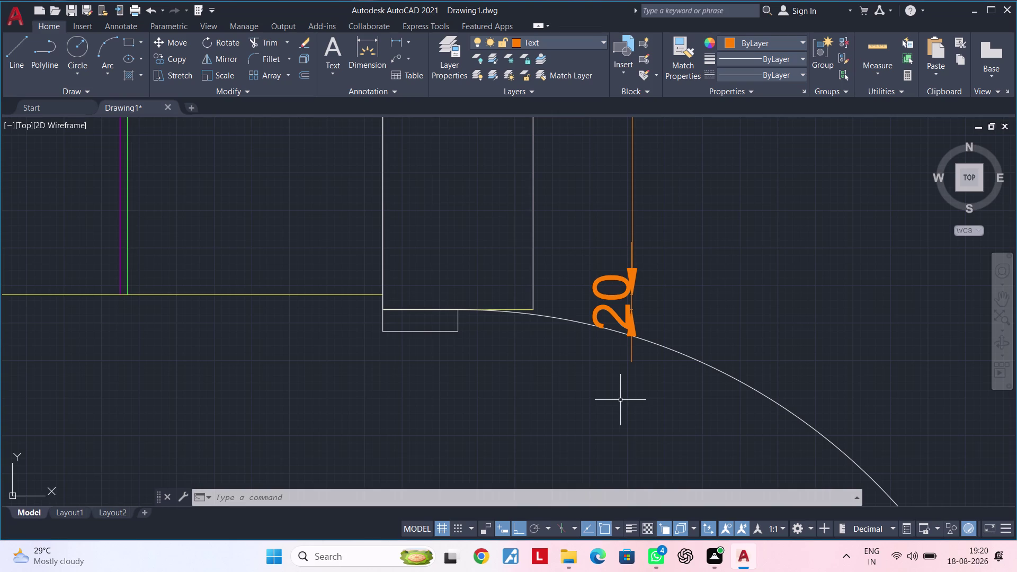
Dimension the 825 door opening from the end of the 20 dimension.
key(Escape)
scroll(down, 3)
scroll(down, 3)
middle_drag(662, 390, 584, 264)
scroll(down, 3)
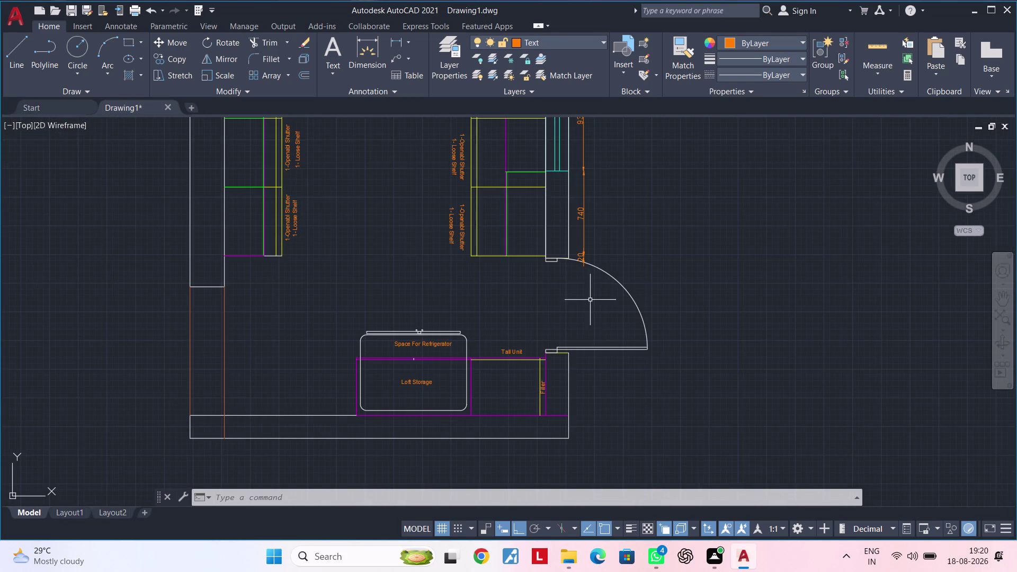
middle_drag(591, 313, 489, 331)
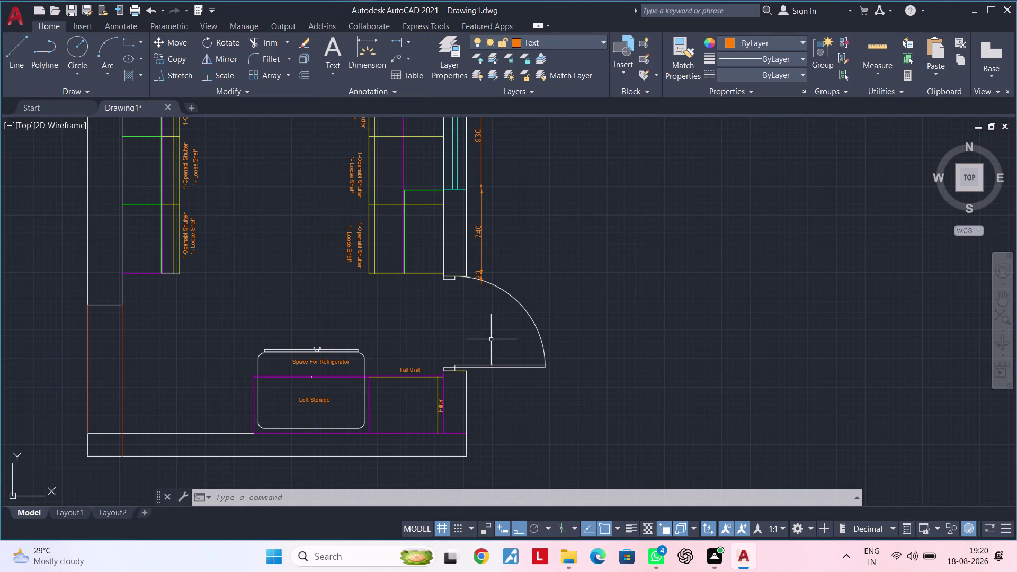
middle_drag(470, 328, 459, 286)
key(Escape)
key(Escape)
key(Escape)
key(Escape)
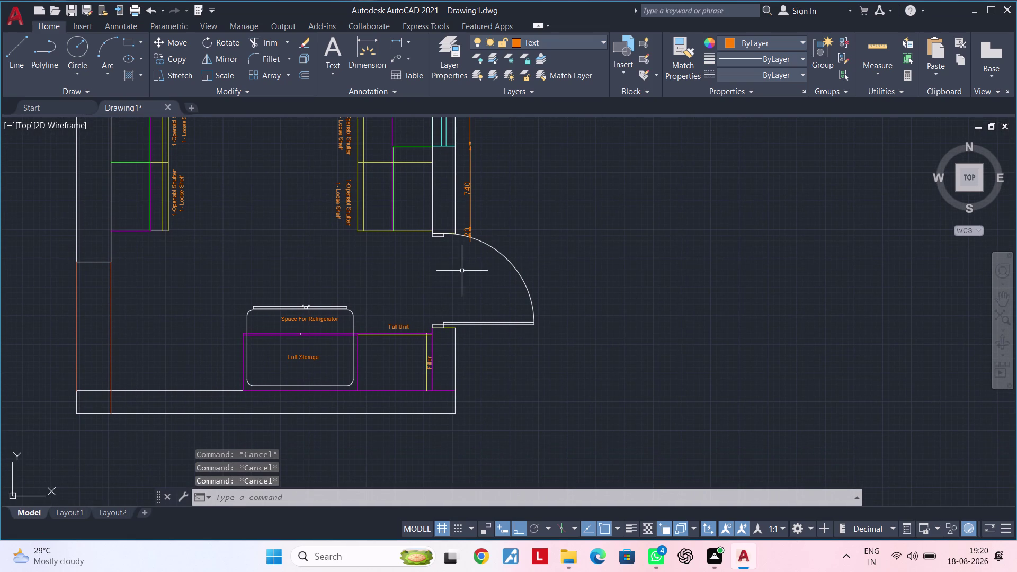
key(Escape)
key(space)
scroll(up, 3)
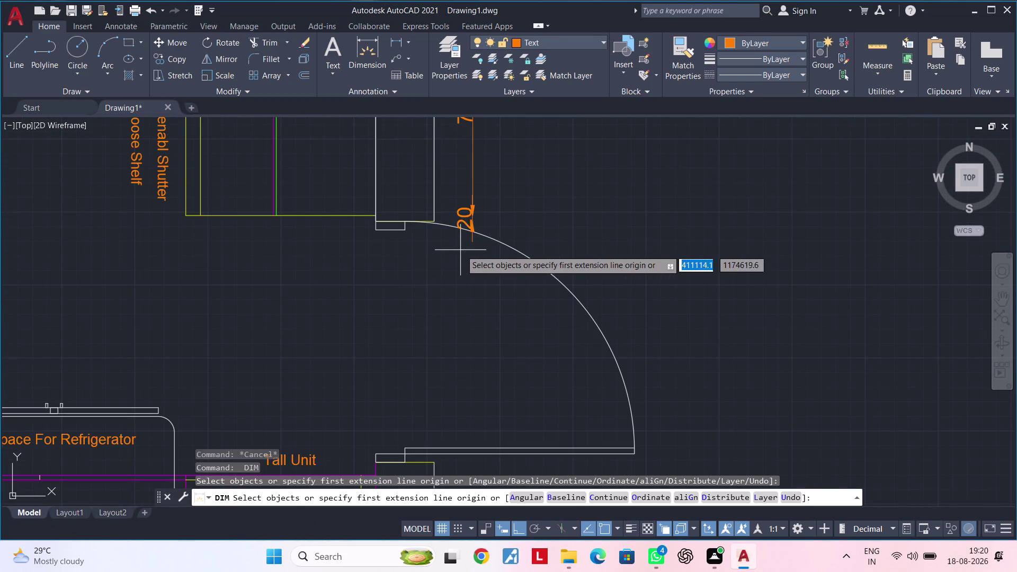
scroll(up, 3)
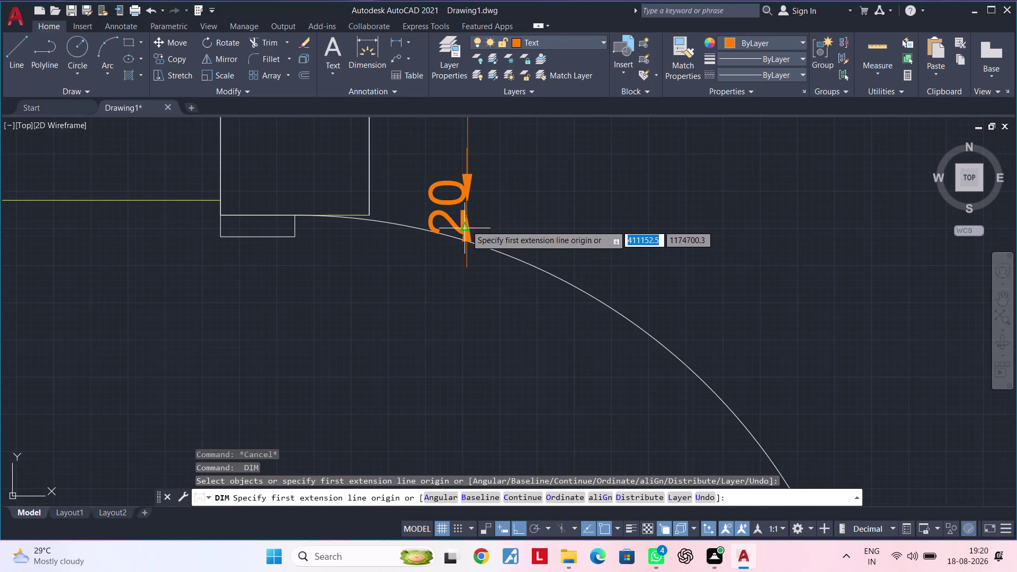
click(466, 214)
scroll(down, 3)
middle_drag(464, 349, 459, 216)
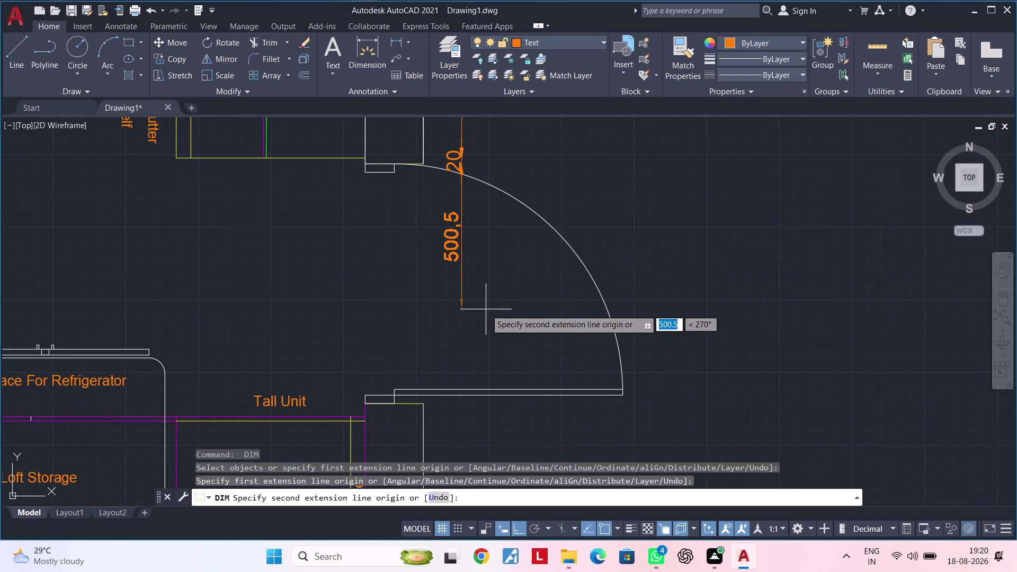
text(8)
text(5)
key(BackSpace)
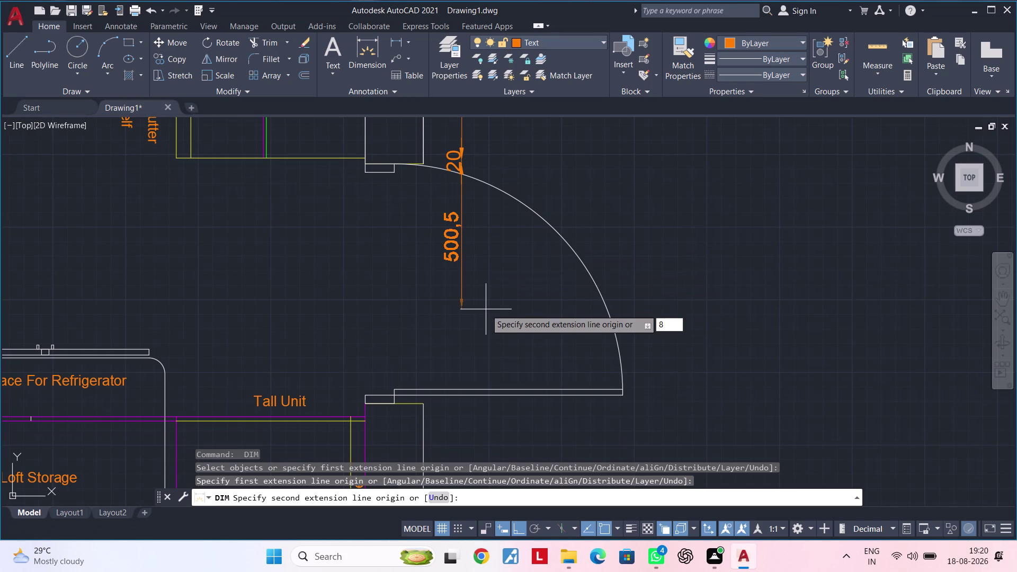
text(25)
key(Return)
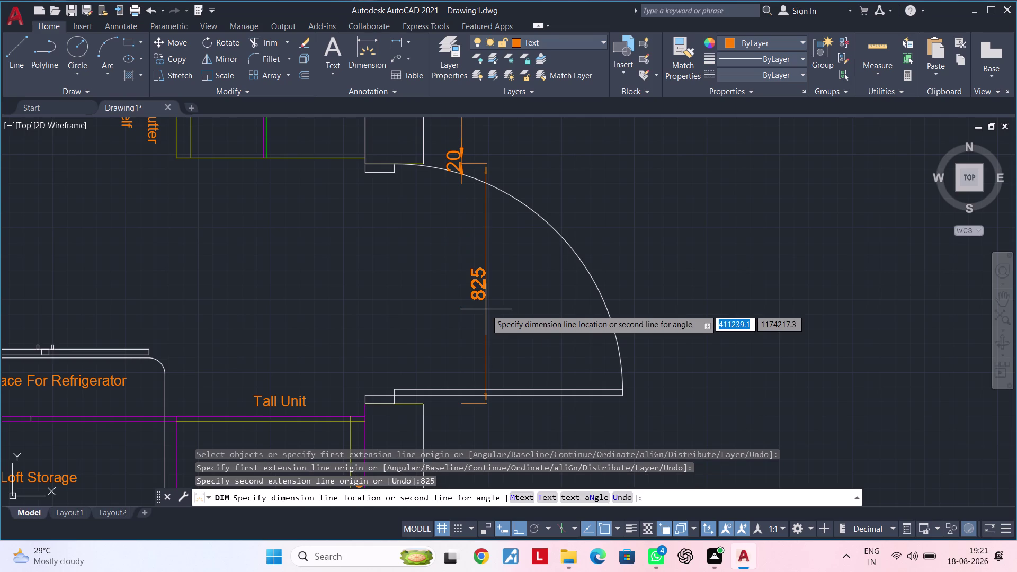
click(460, 176)
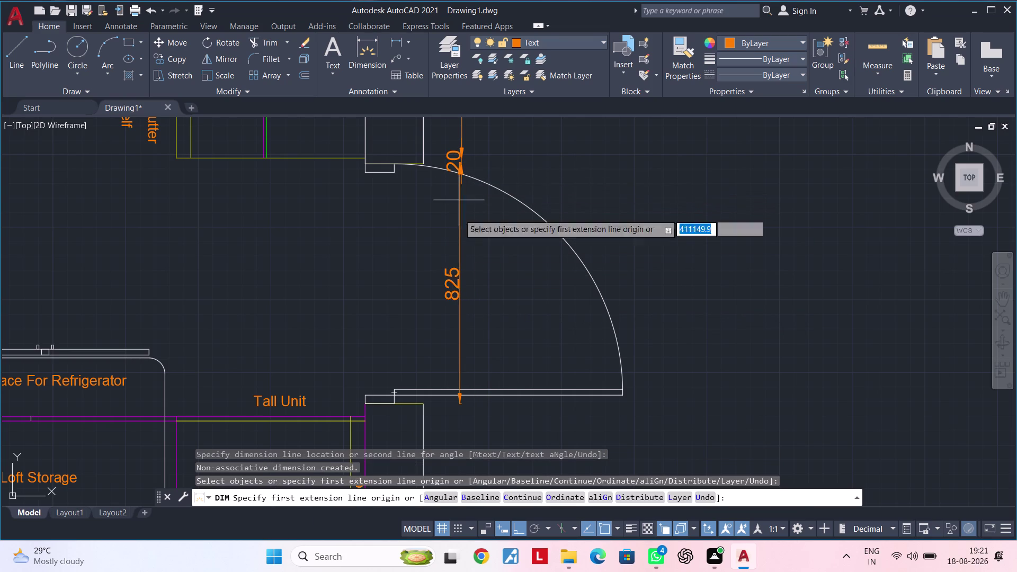
Add a 500 dimension below the door, continuing from the 825.
middle_drag(479, 341, 476, 274)
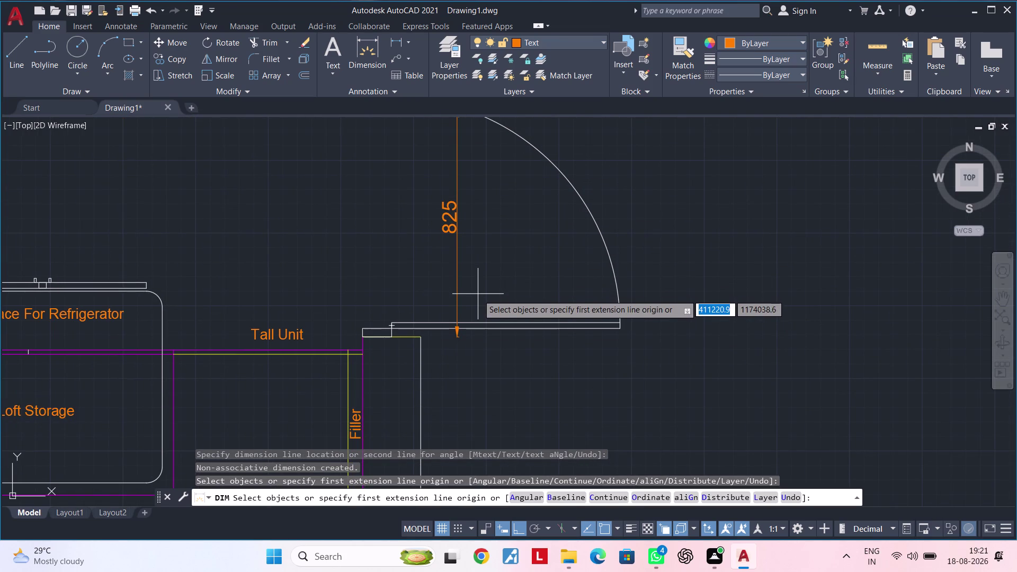
middle_drag(476, 314, 475, 286)
key(space)
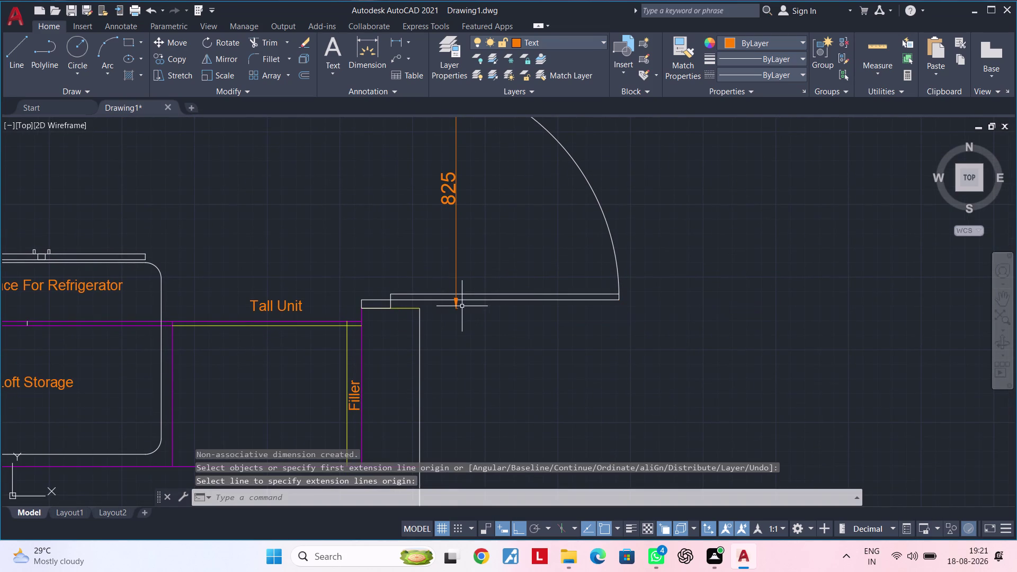
key(space)
scroll(up, 3)
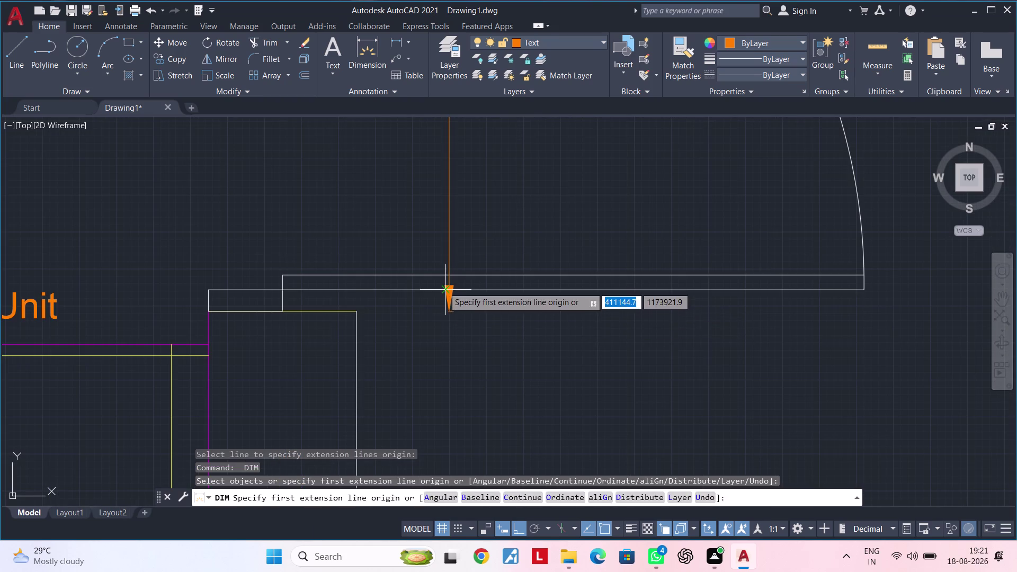
click(452, 311)
scroll(down, 3)
middle_drag(453, 335, 455, 196)
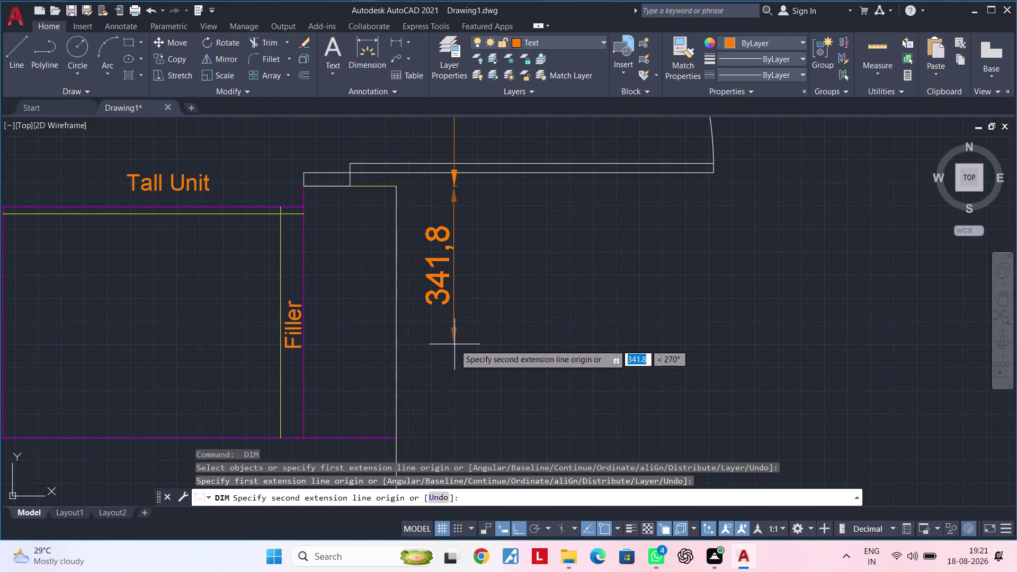
text(500)
key(Return)
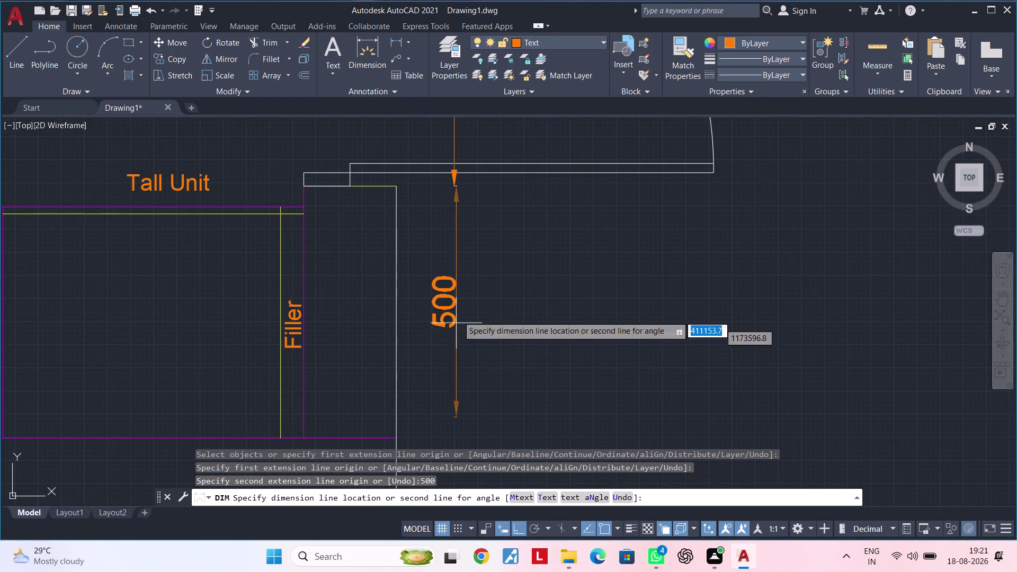
click(455, 186)
scroll(down, 3)
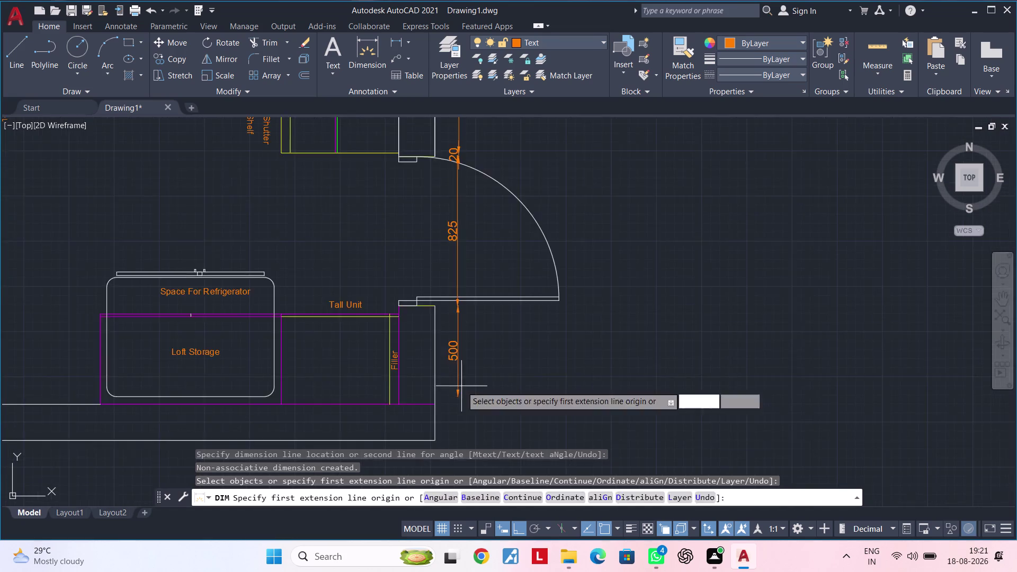
scroll(down, 3)
middle_drag(466, 387, 449, 270)
middle_drag(458, 309, 457, 309)
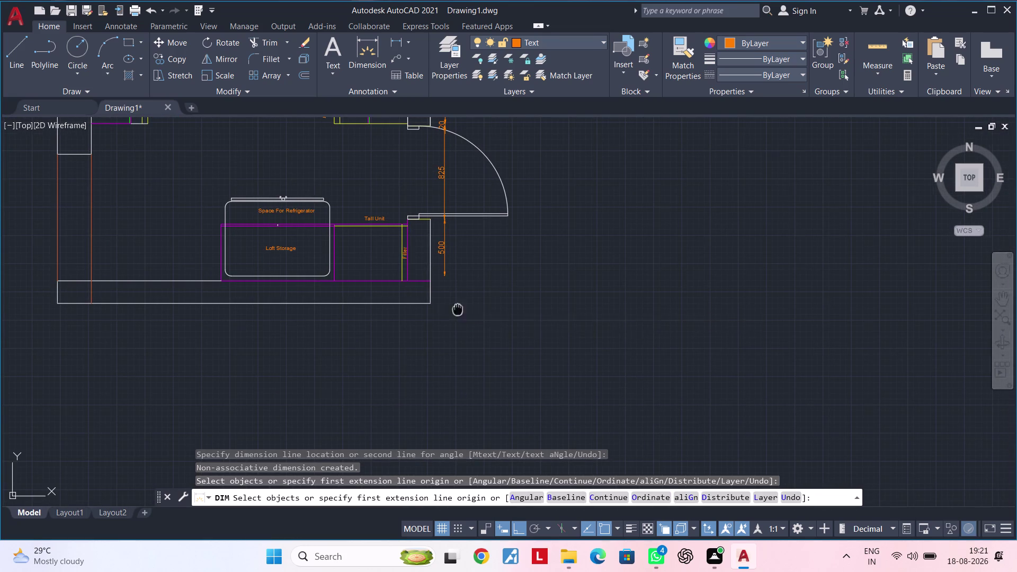
middle_drag(458, 310, 407, 337)
scroll(up, 3)
Abandon a dimension started at the bottom corner and select the 500 dimension.
key(space)
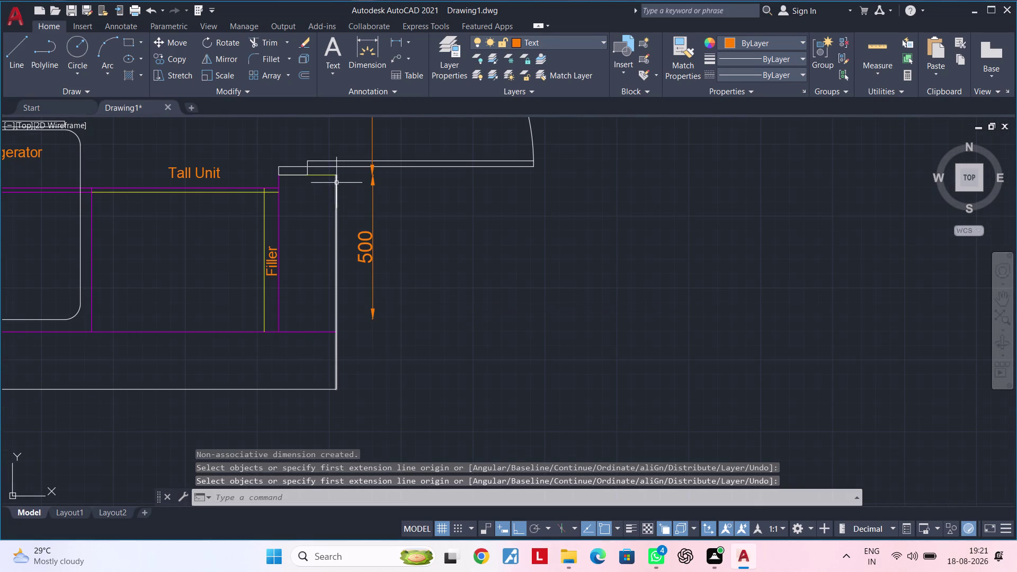
key(space)
scroll(up, 3)
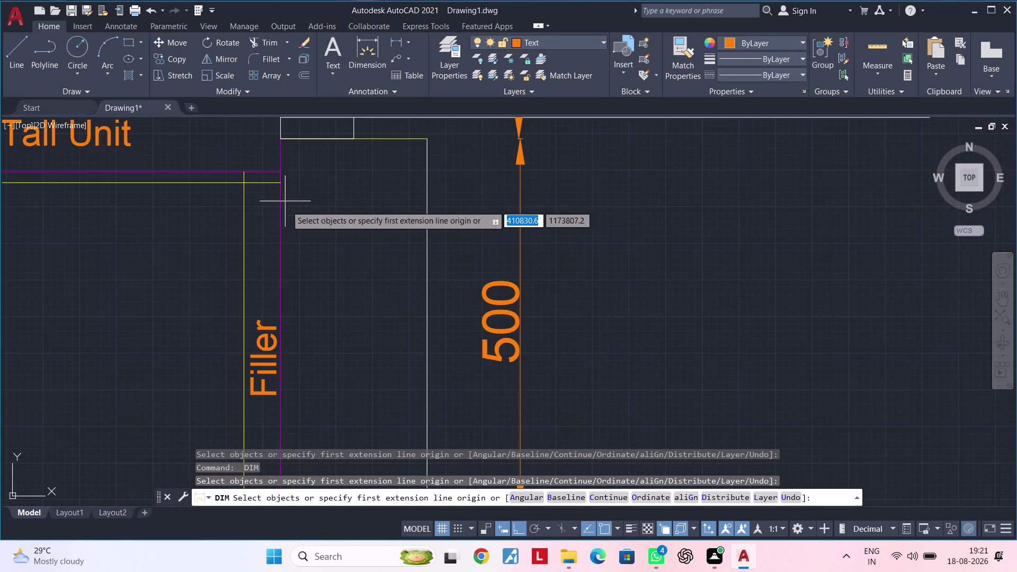
scroll(down, 3)
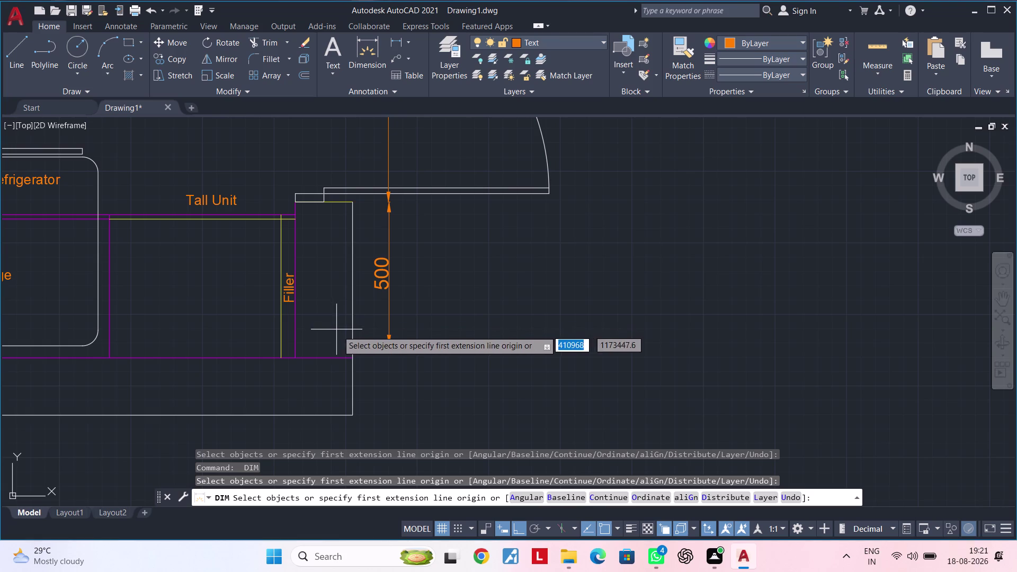
click(352, 359)
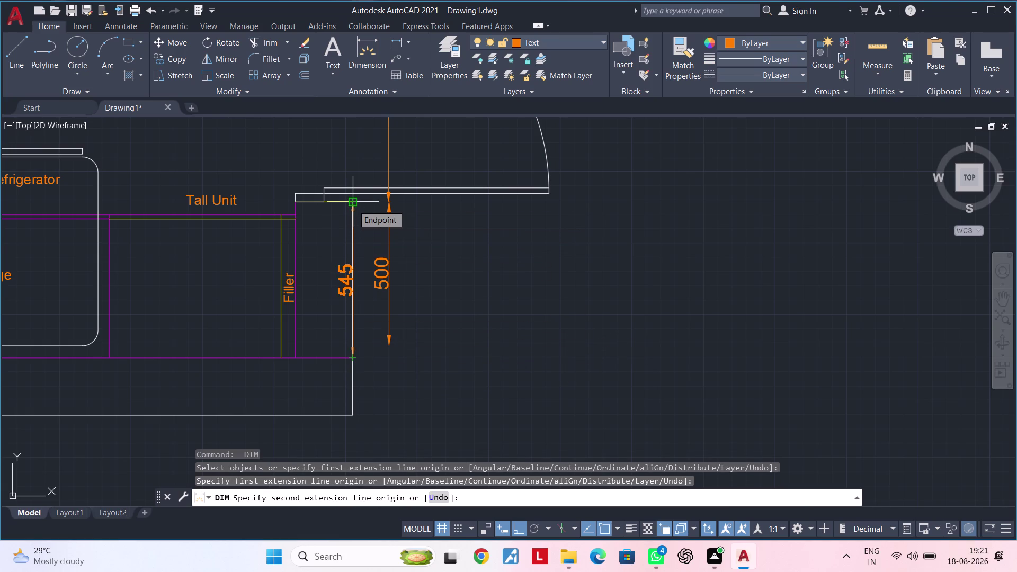
key(Escape)
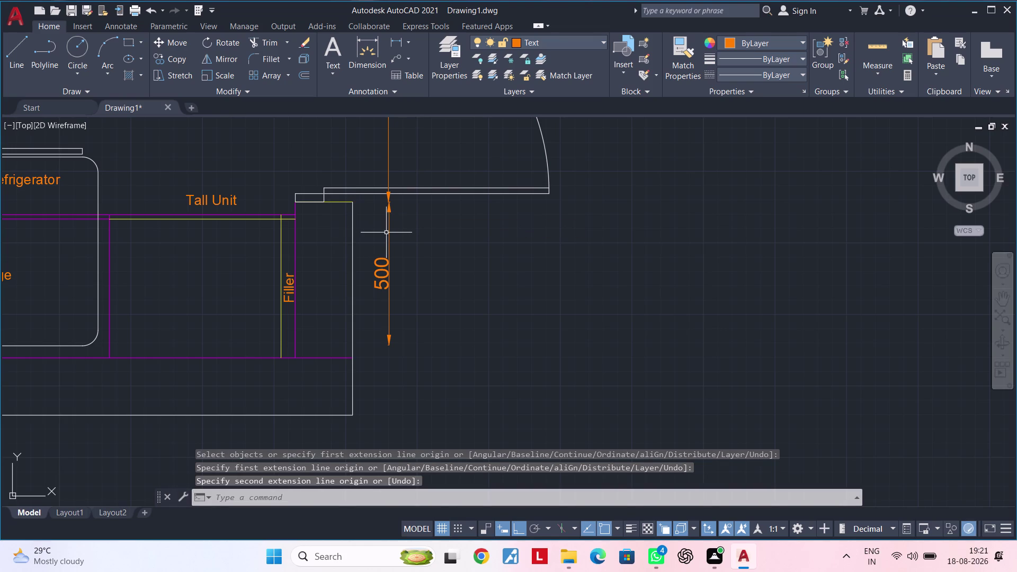
click(388, 232)
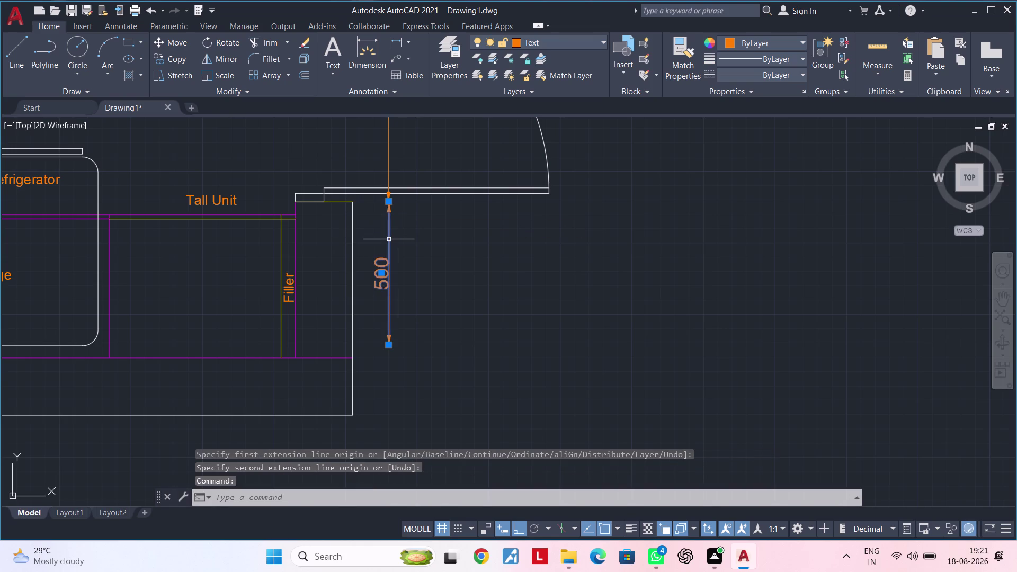
Delete the selected 500 dimension and clear any running commands.
key(Delete)
key(Escape)
key(Escape)
key(Escape)
key(Escape)
key(Escape)
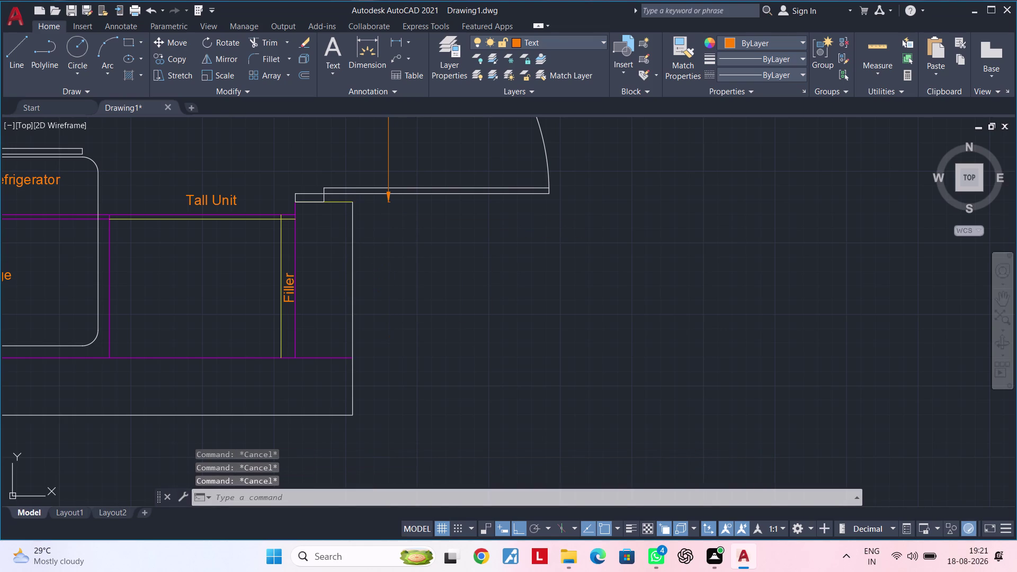
key(Escape)
key(Escape)
key(Escape)
key(Escape)
key(Escape)
key(Escape)
key(Escape)
key(space)
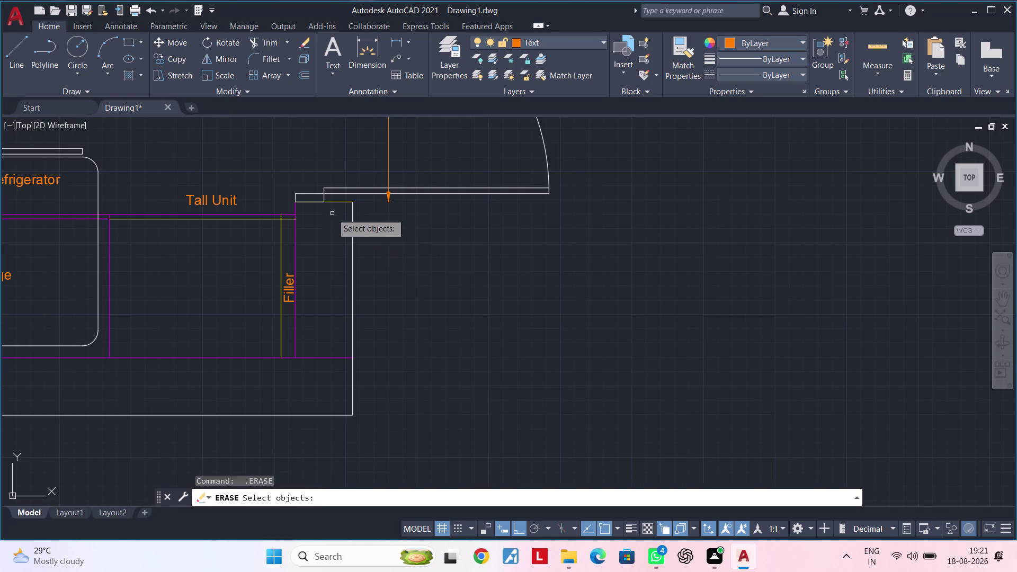
Redraw the 500 dimension from the wall corner beside the tall unit.
key(Escape)
click(395, 42)
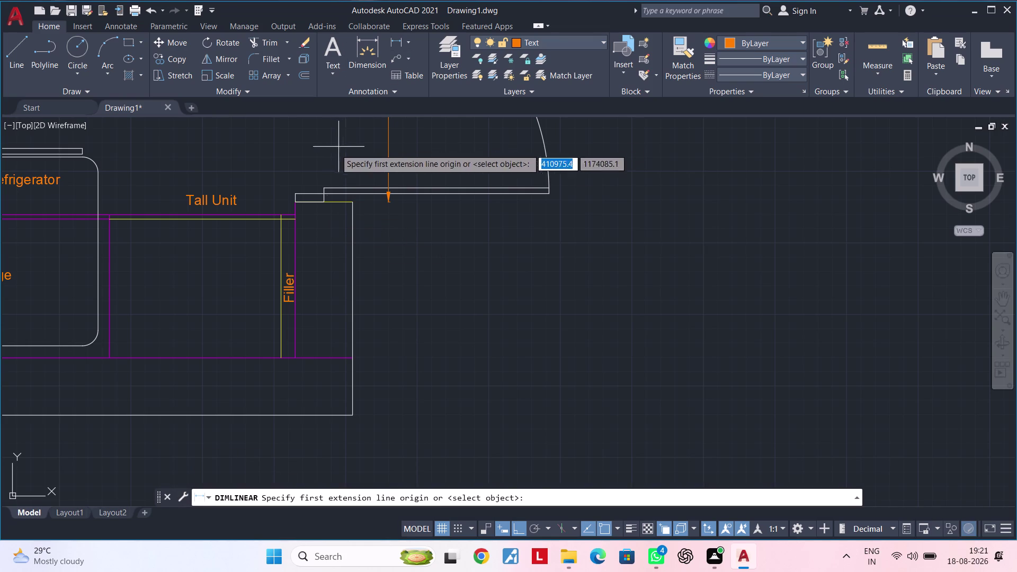
scroll(up, 3)
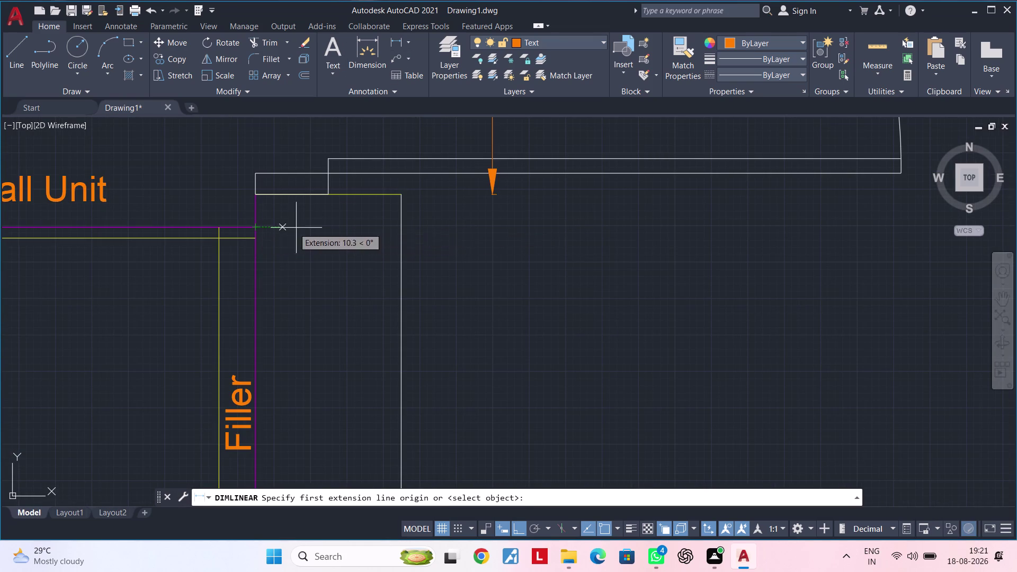
click(402, 228)
middle_drag(414, 329, 408, 276)
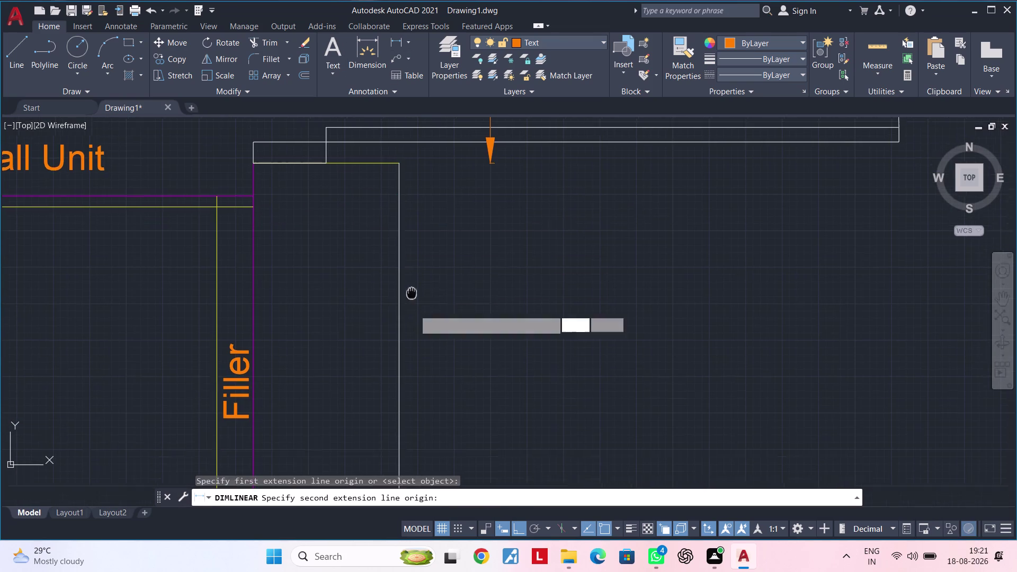
middle_drag(408, 277, 399, 172)
scroll(down, 3)
click(395, 392)
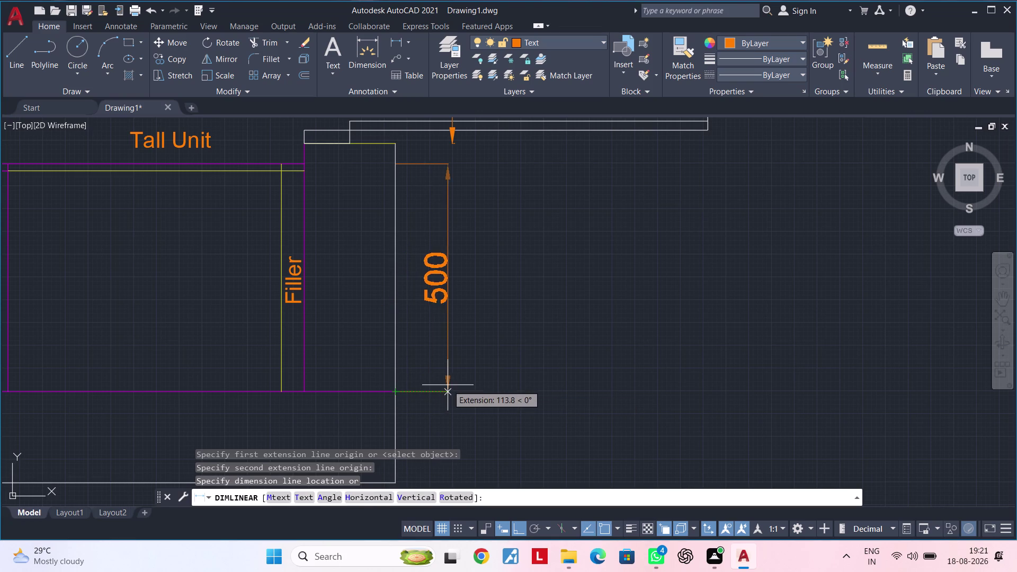
click(454, 143)
Grip-stretch the 500 dimension's end points to shorten its extension lines.
click(439, 162)
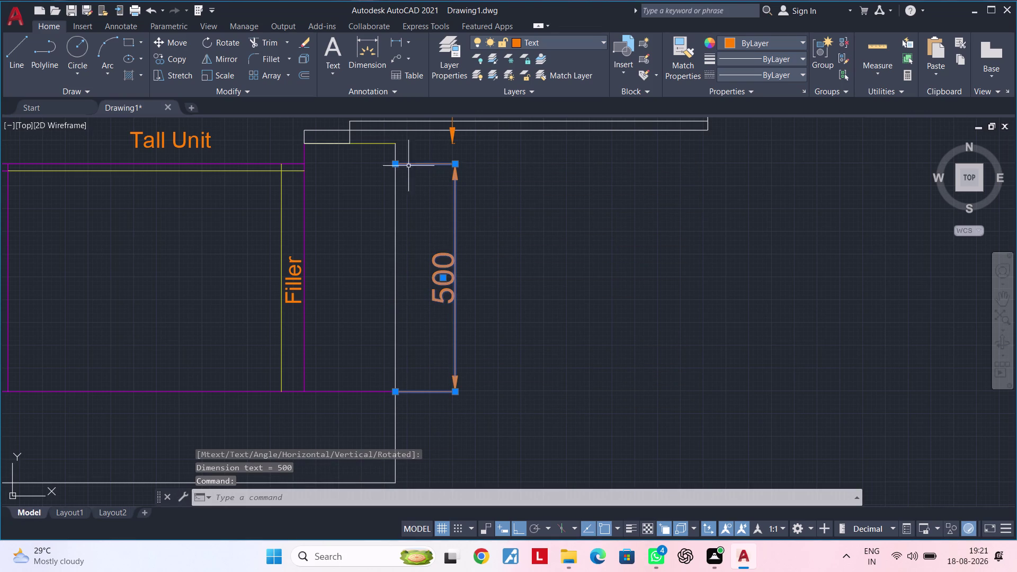
click(396, 164)
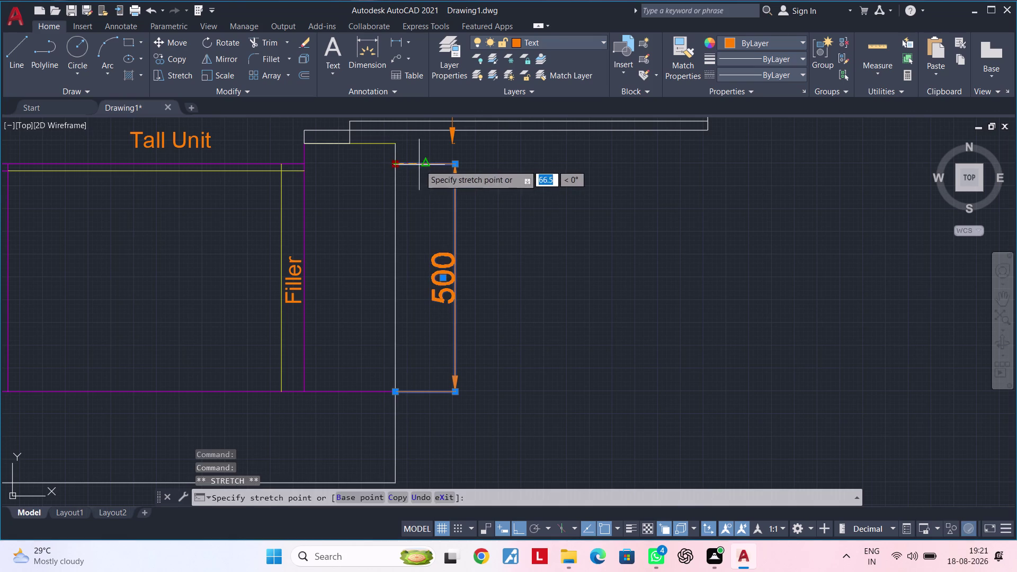
click(424, 165)
click(398, 390)
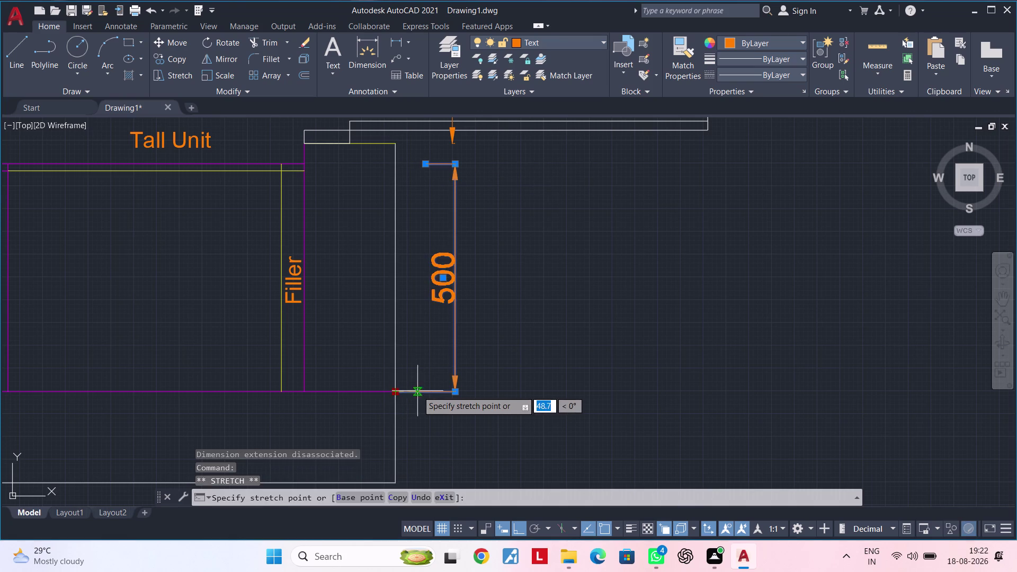
click(426, 391)
key(Escape)
scroll(down, 3)
middle_drag(520, 308, 449, 350)
key(Escape)
key(Escape)
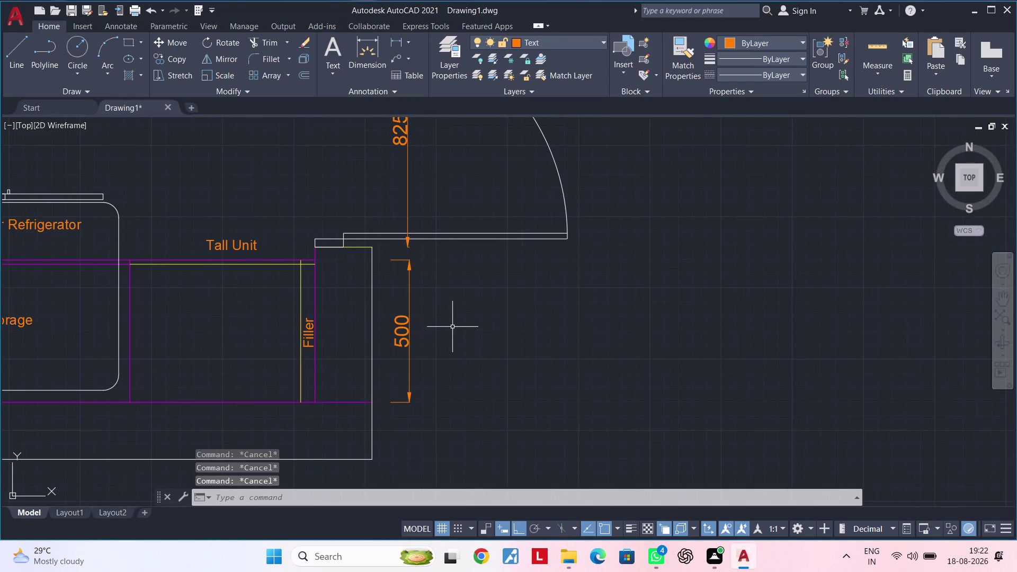
Start a linear dimension and pan out to view the whole kitchen plan.
key(space)
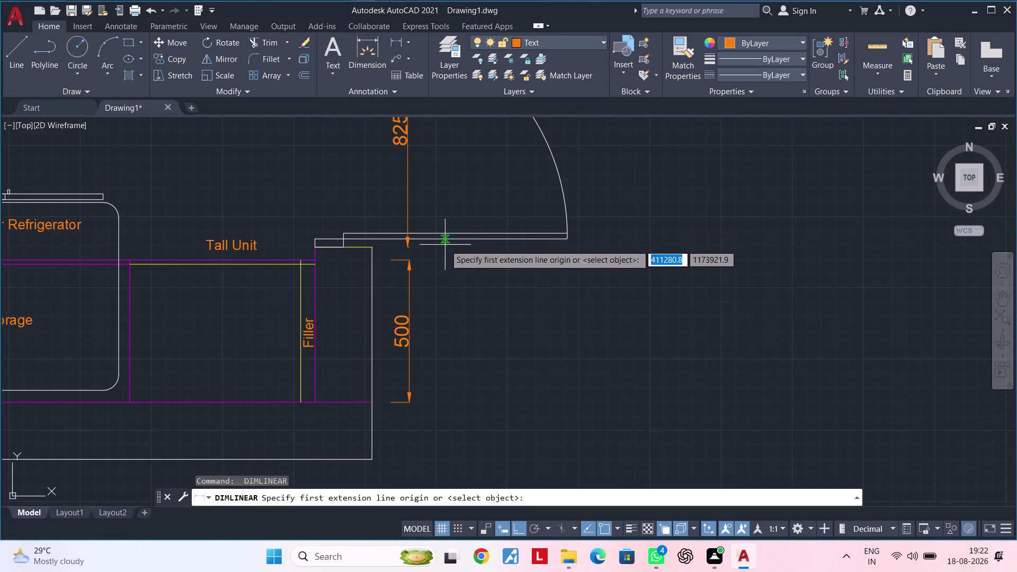
scroll(down, 3)
middle_drag(445, 245, 450, 400)
middle_drag(491, 180, 480, 328)
middle_drag(454, 254, 468, 227)
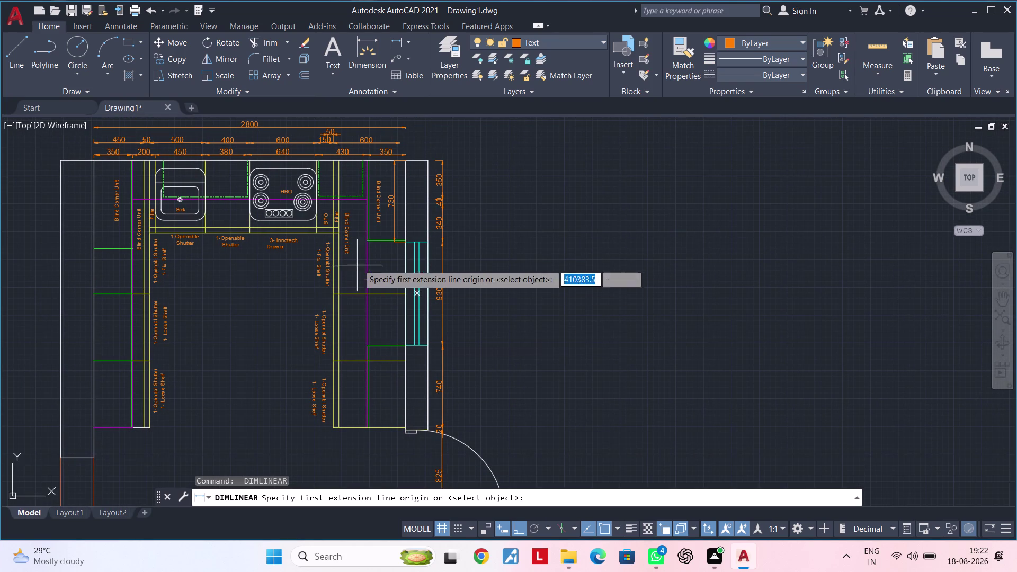
Dimension 600 from the right wall's top corner, then a 50 segment below it.
scroll(up, 3)
key(Escape)
click(368, 40)
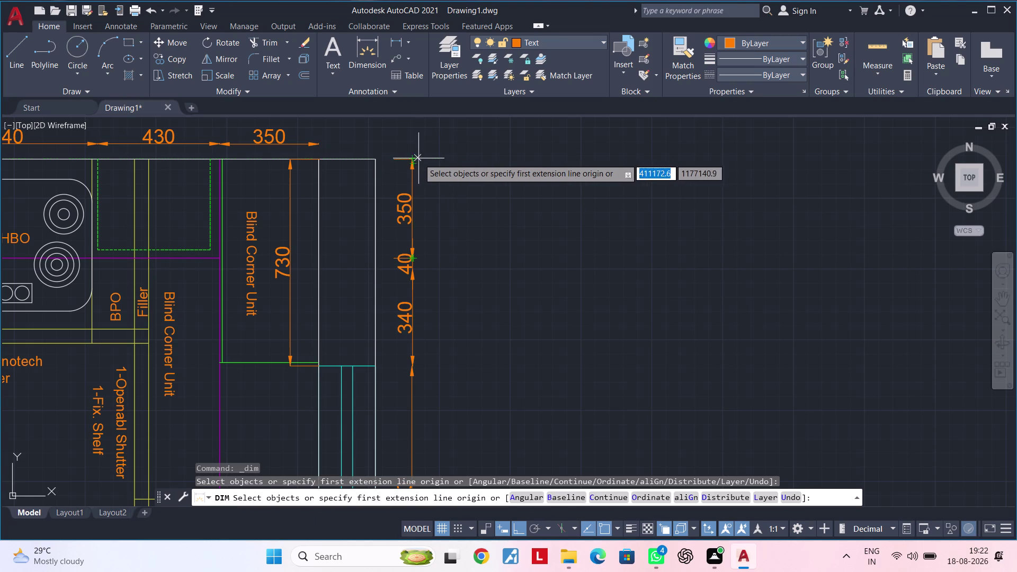
click(442, 158)
middle_drag(448, 277, 447, 244)
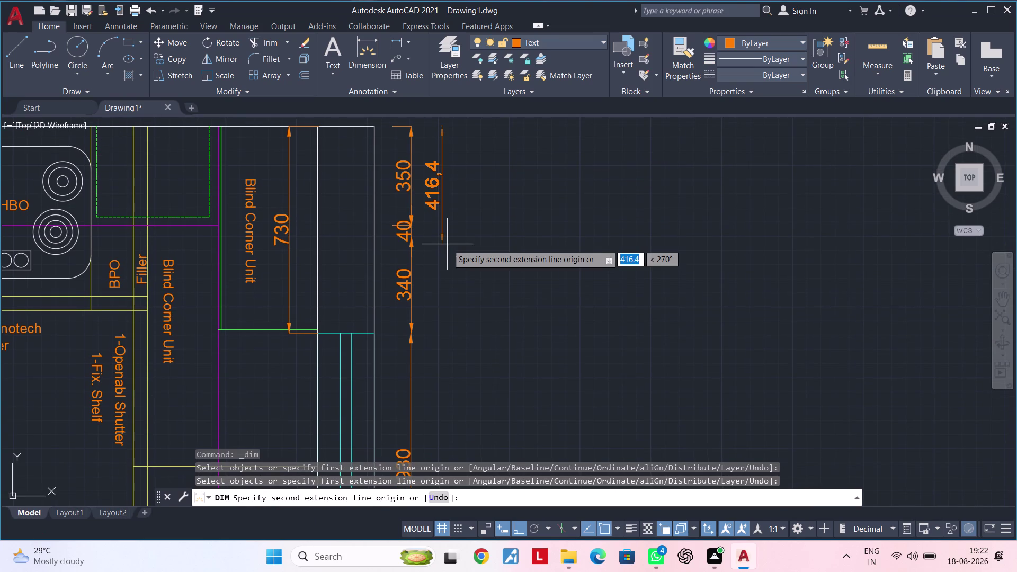
text(600)
key(Return)
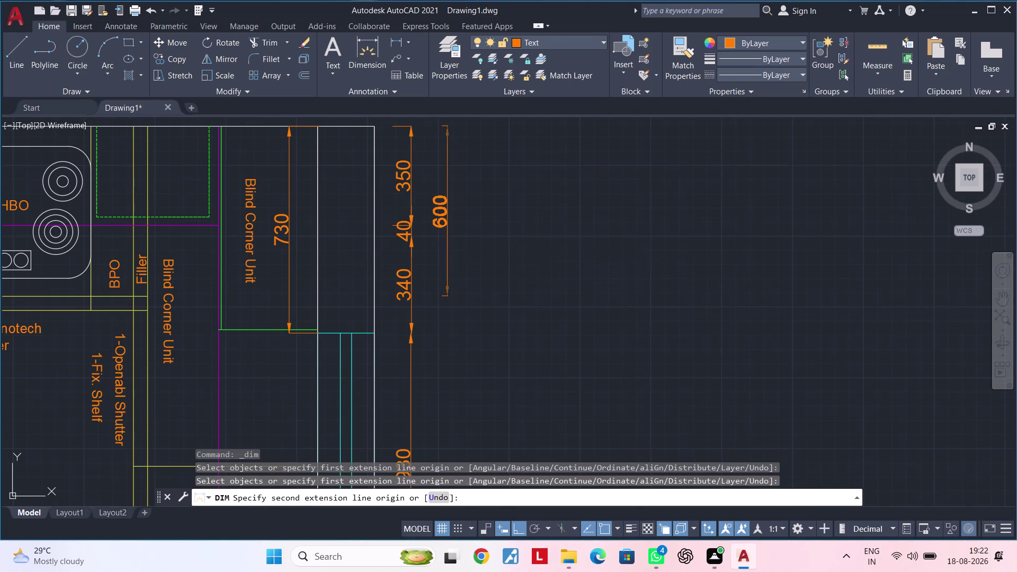
click(443, 252)
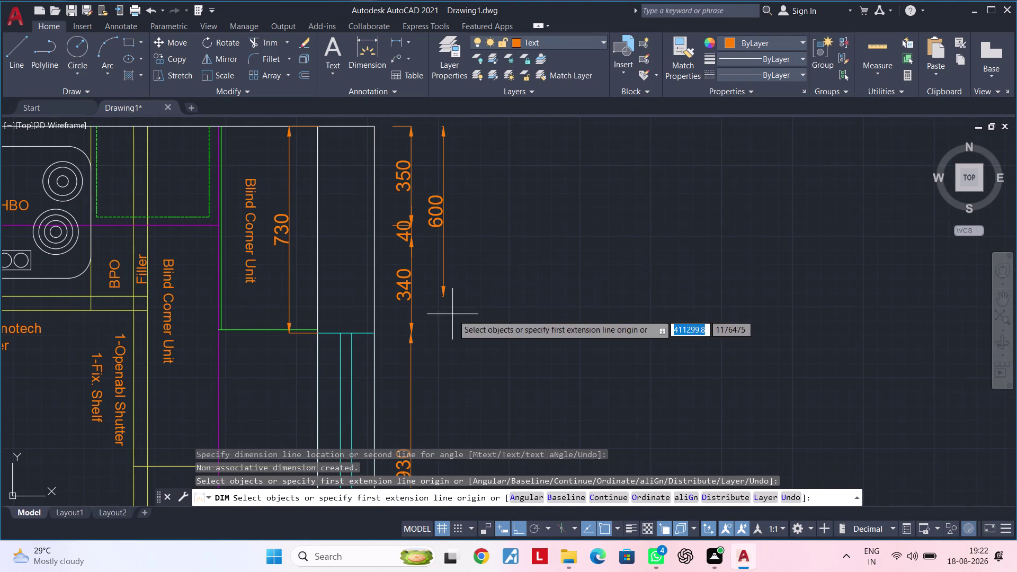
middle_drag(453, 301, 447, 250)
click(438, 245)
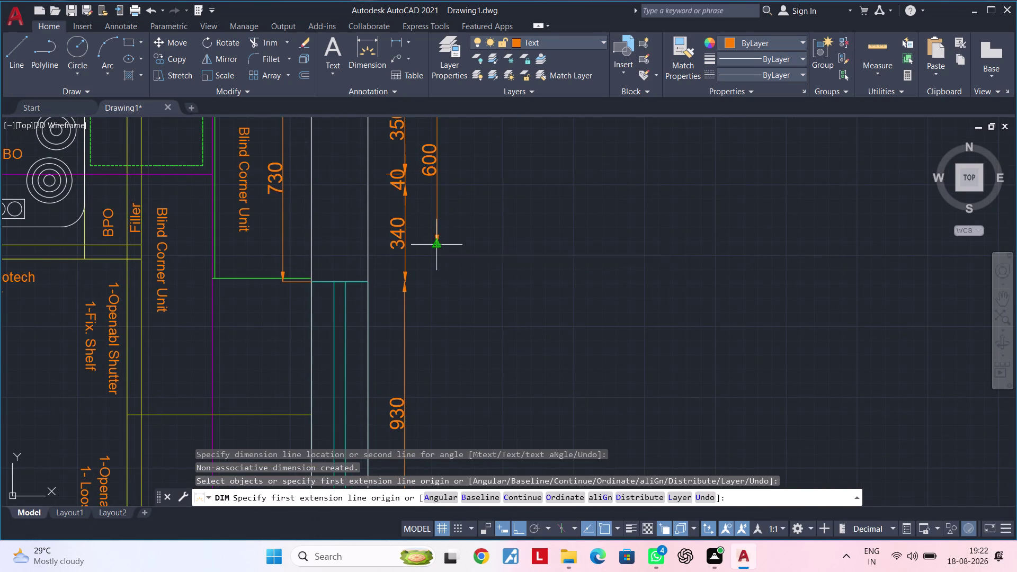
middle_drag(442, 343, 444, 262)
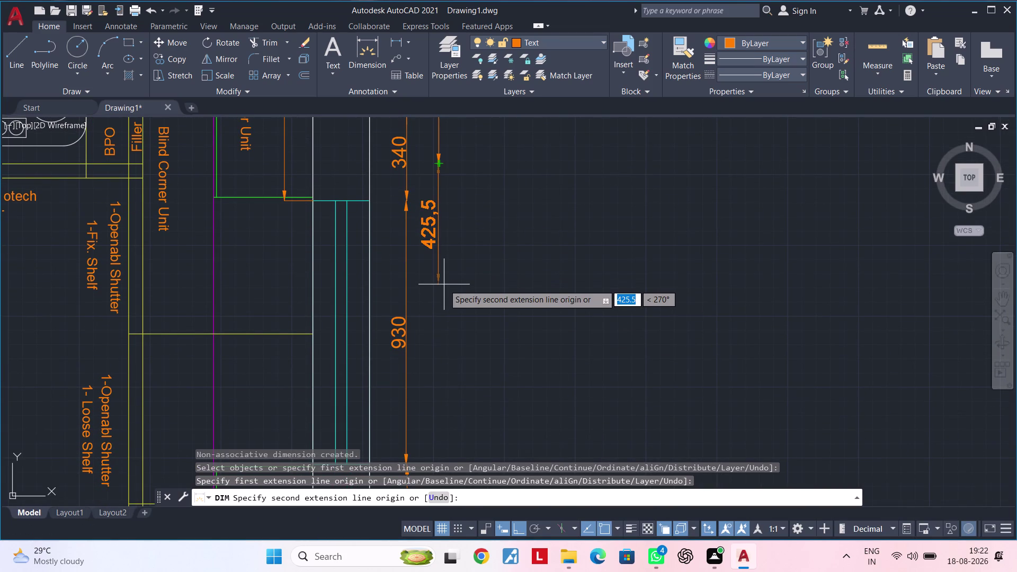
text(50)
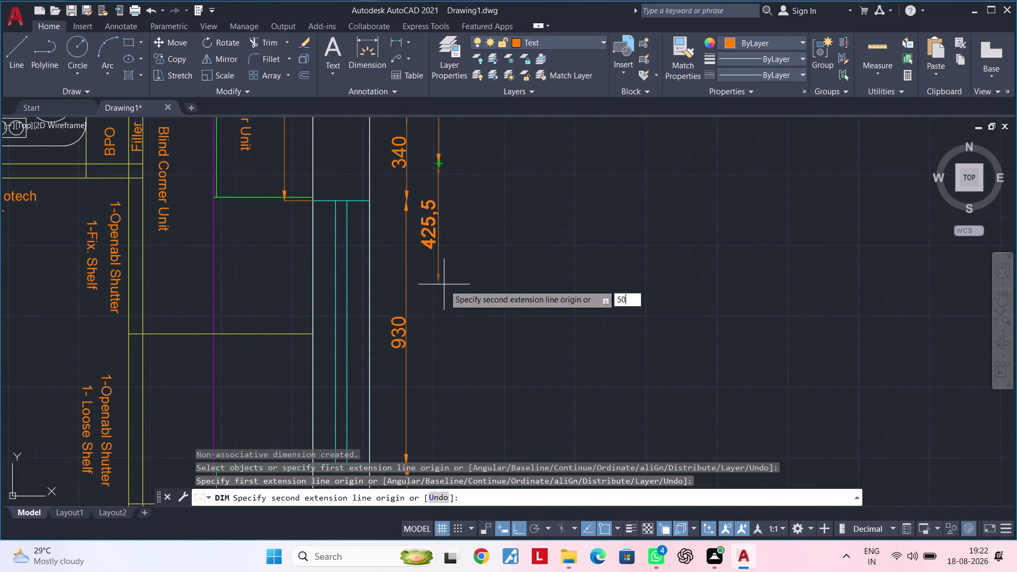
key(Return)
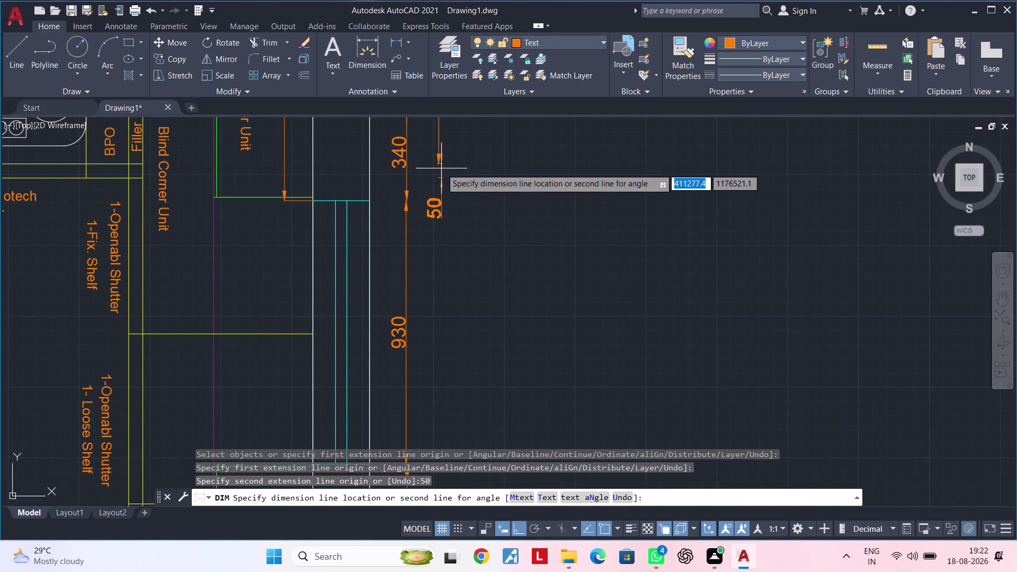
click(440, 164)
Reposition the text of the 50 dimension.
key(Escape)
key(Escape)
click(431, 204)
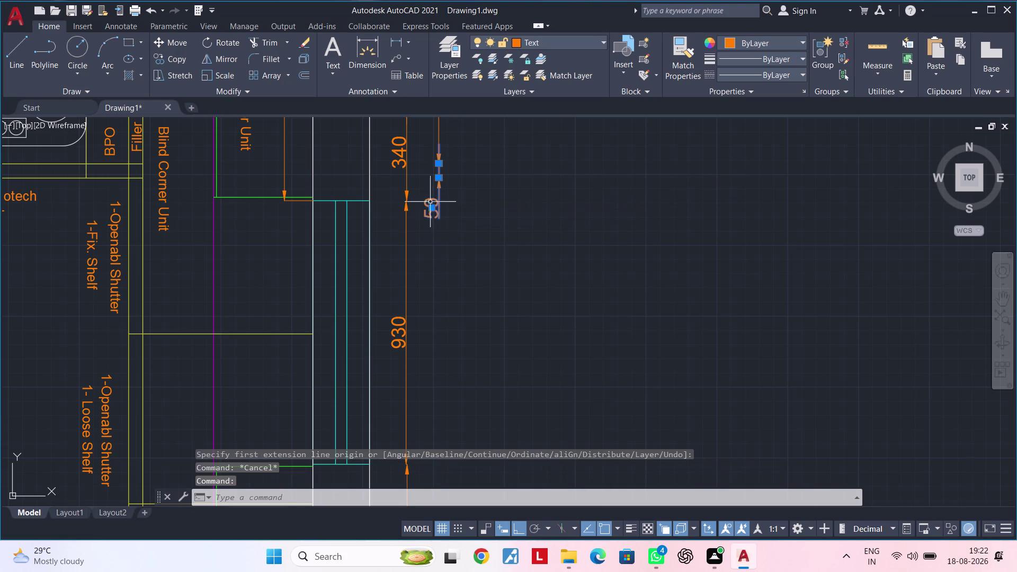
click(432, 208)
scroll(up, 3)
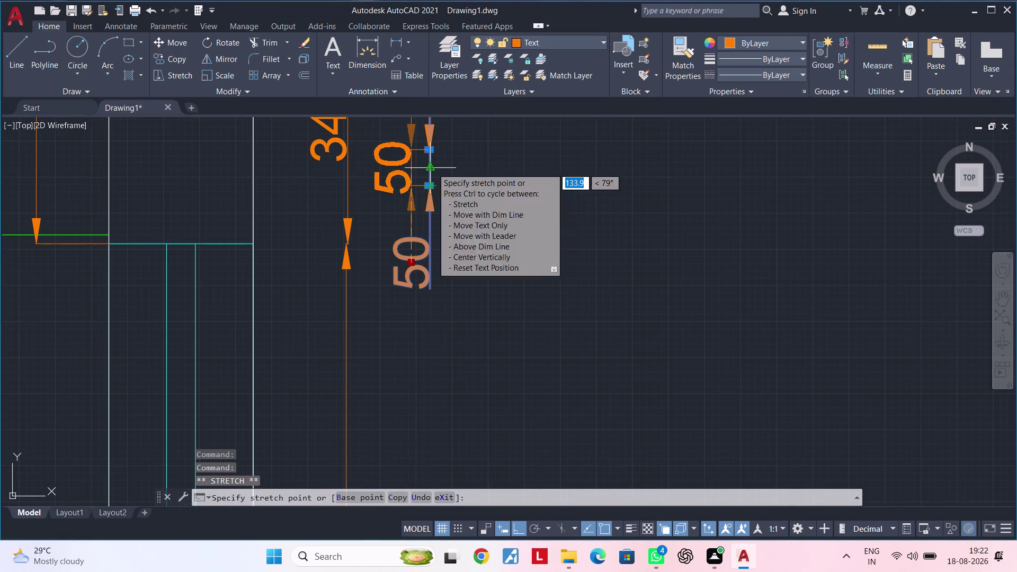
click(430, 168)
scroll(down, 3)
middle_click(445, 201)
key(Escape)
Continue the chain with a 550 dimension after the 50.
key(space)
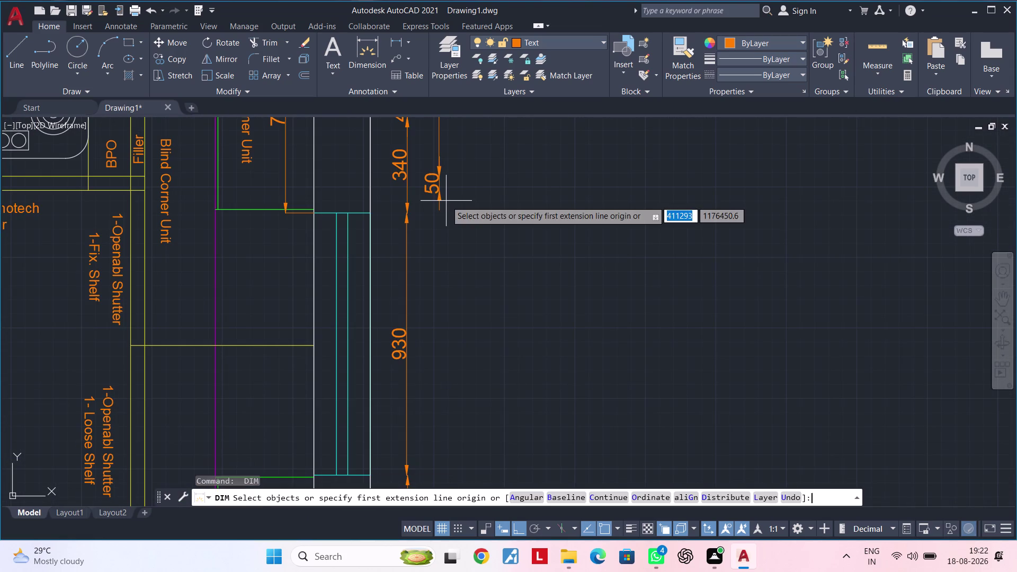
key(space)
key(Escape)
key(space)
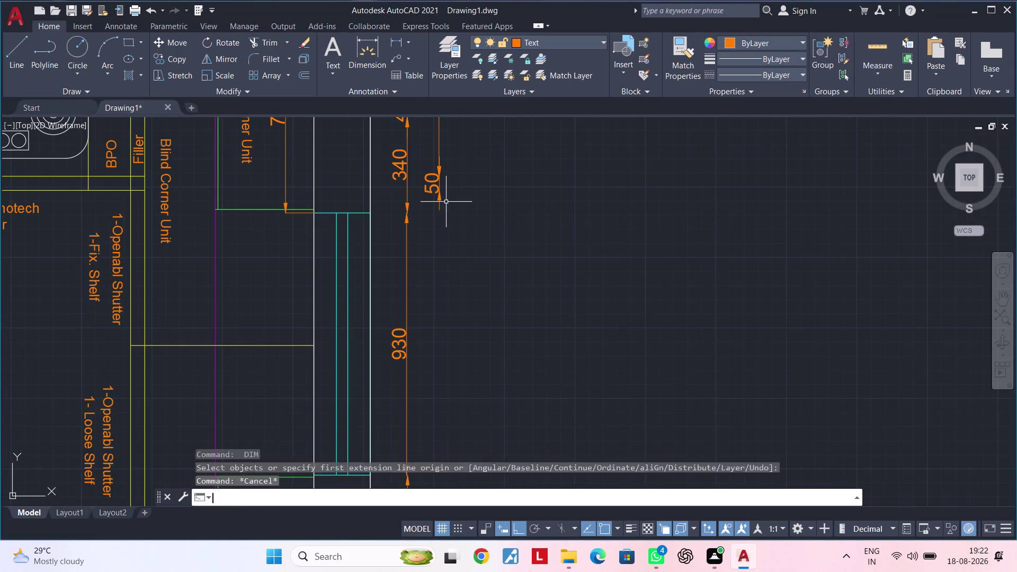
scroll(up, 3)
click(436, 184)
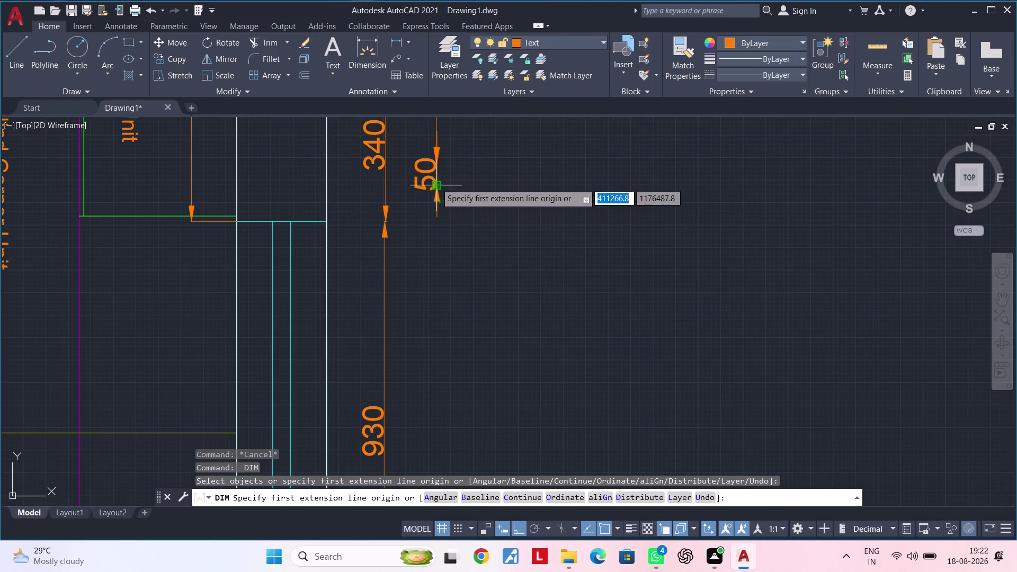
middle_drag(440, 318, 440, 262)
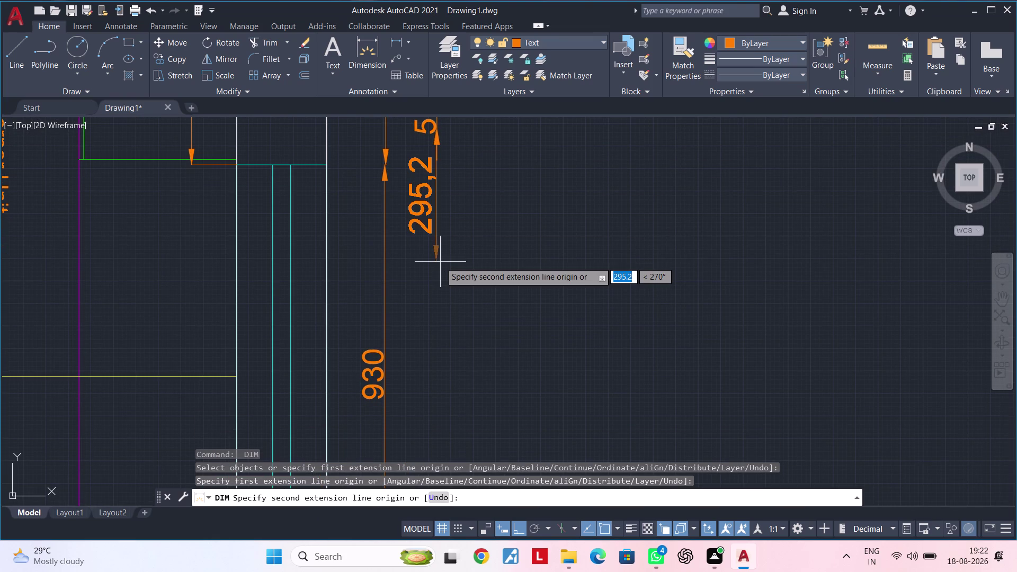
text(550)
key(Return)
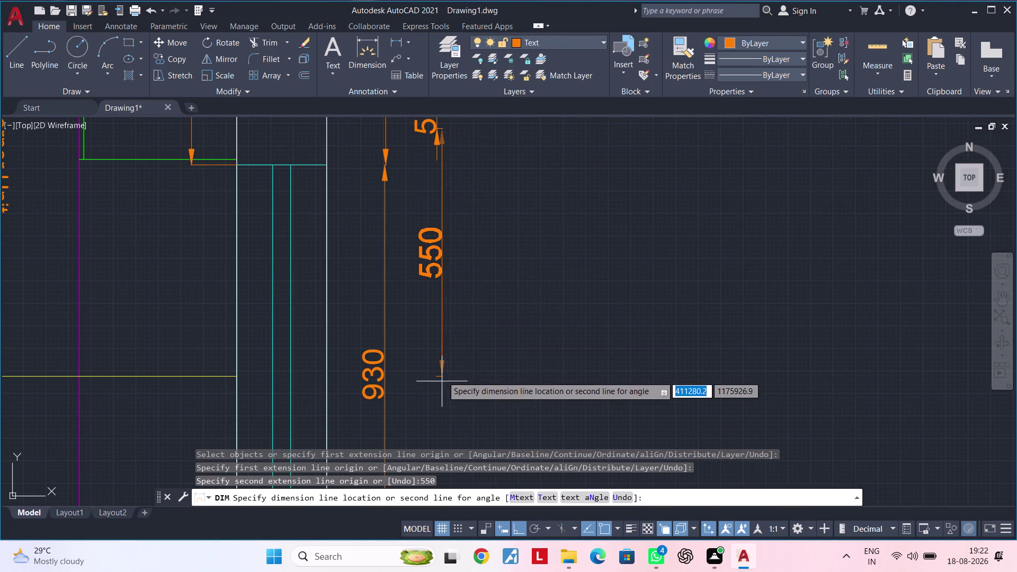
click(437, 131)
Chain two 600 dimensions down the right wall toward the door.
middle_drag(448, 268, 451, 186)
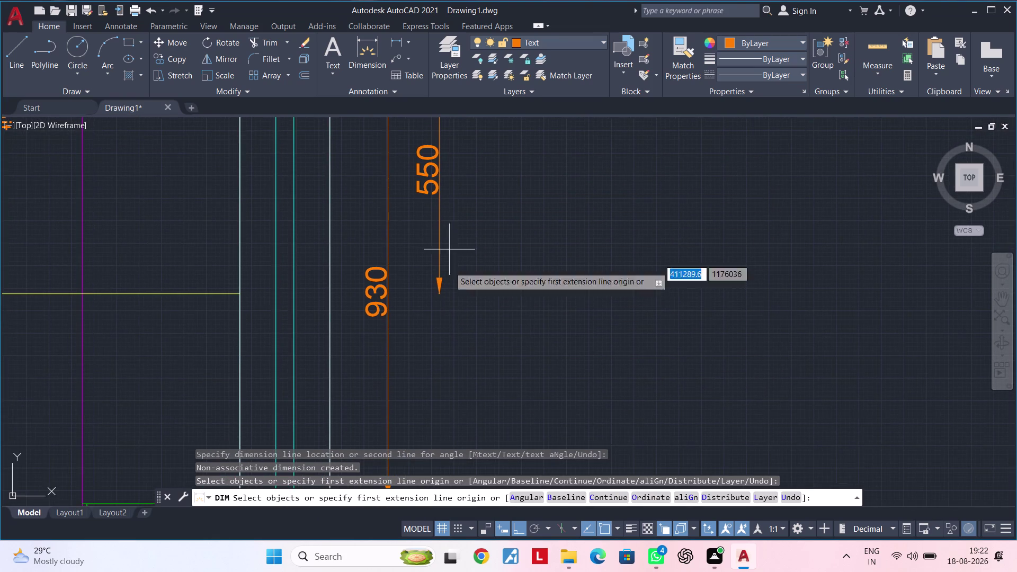
middle_drag(454, 289, 454, 268)
click(438, 272)
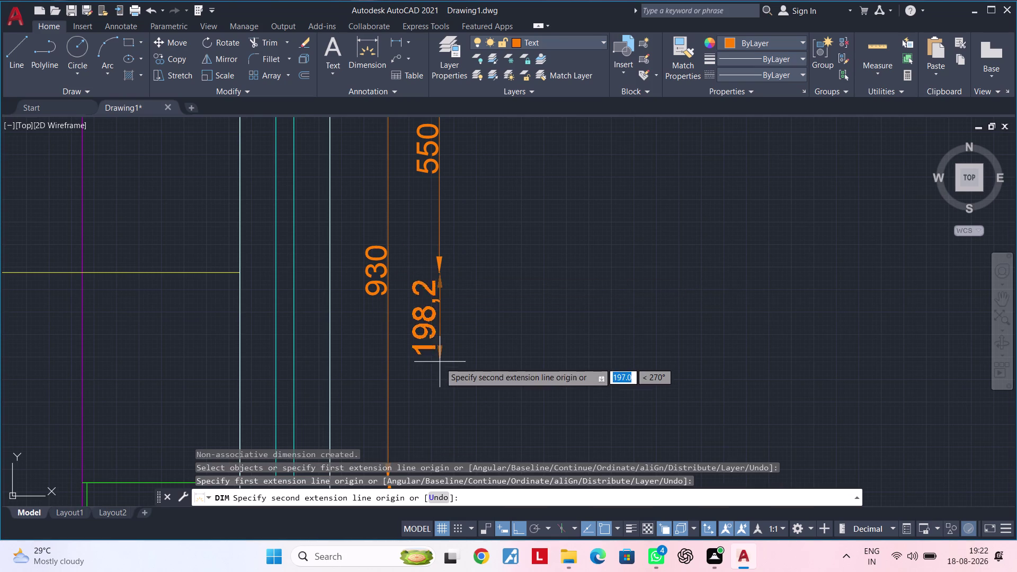
middle_drag(439, 358, 448, 246)
scroll(down, 3)
middle_drag(449, 304, 448, 259)
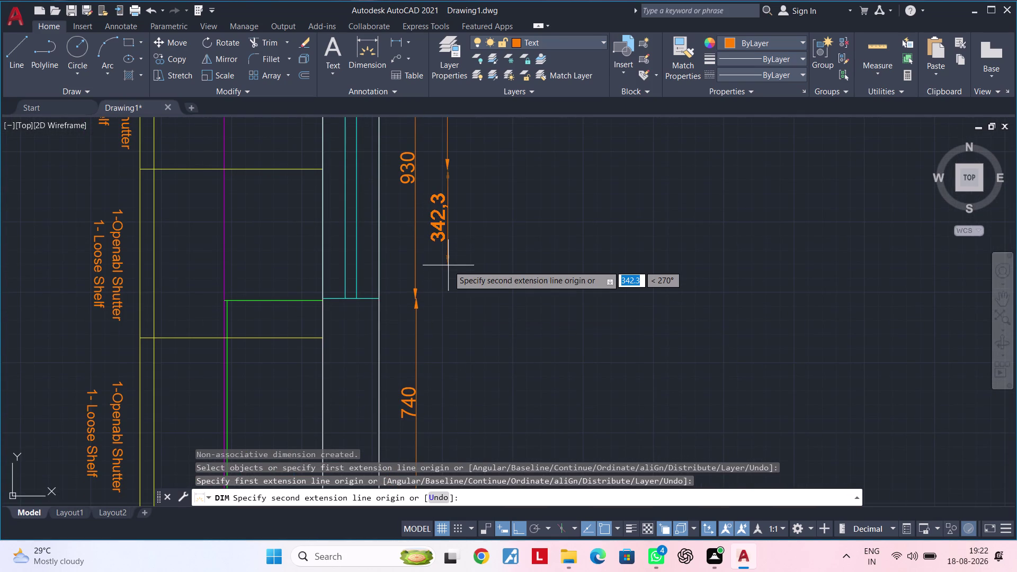
text(600)
key(Return)
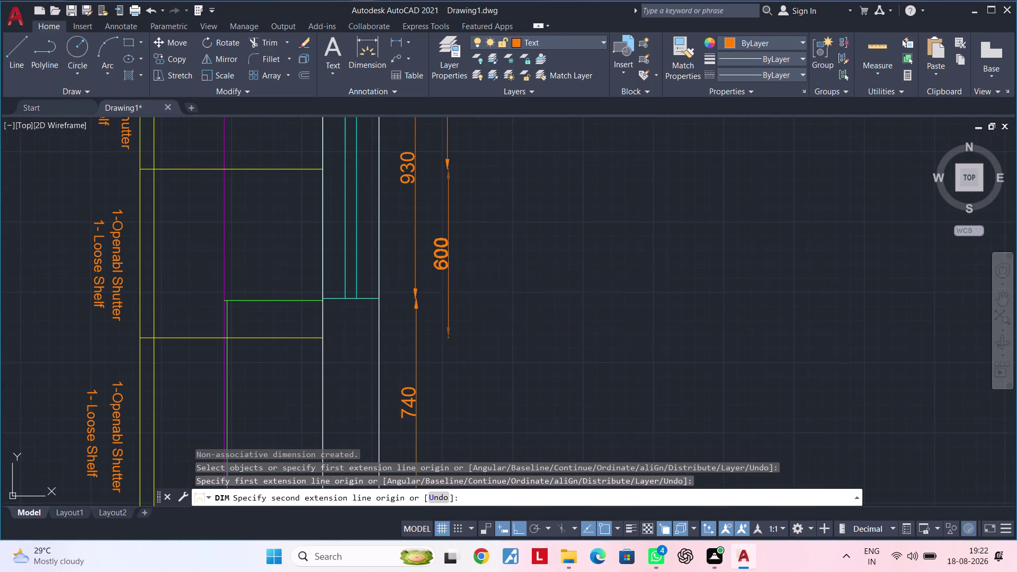
click(447, 167)
middle_drag(446, 305, 444, 226)
click(446, 259)
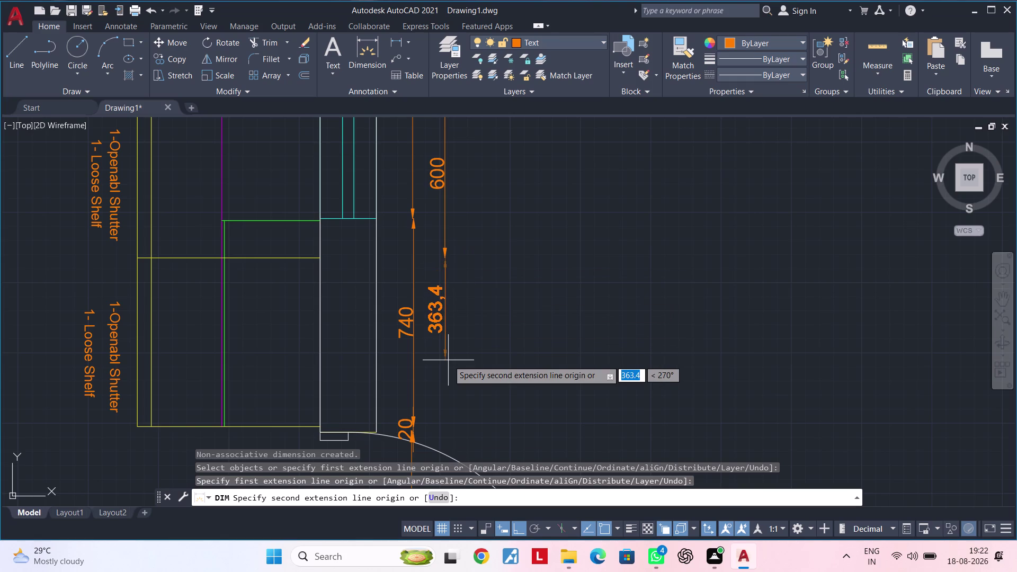
text(600)
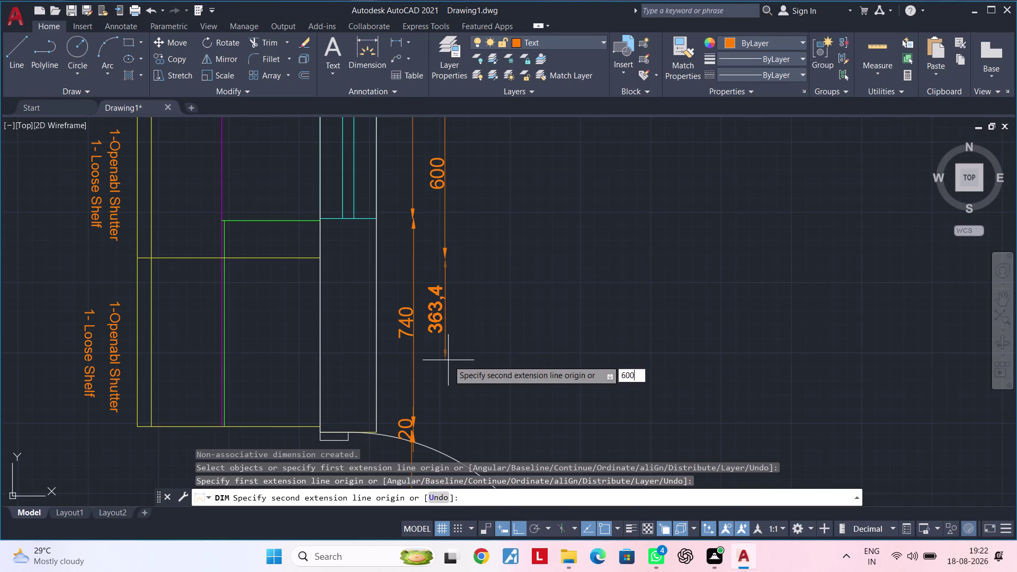
key(Return)
click(445, 258)
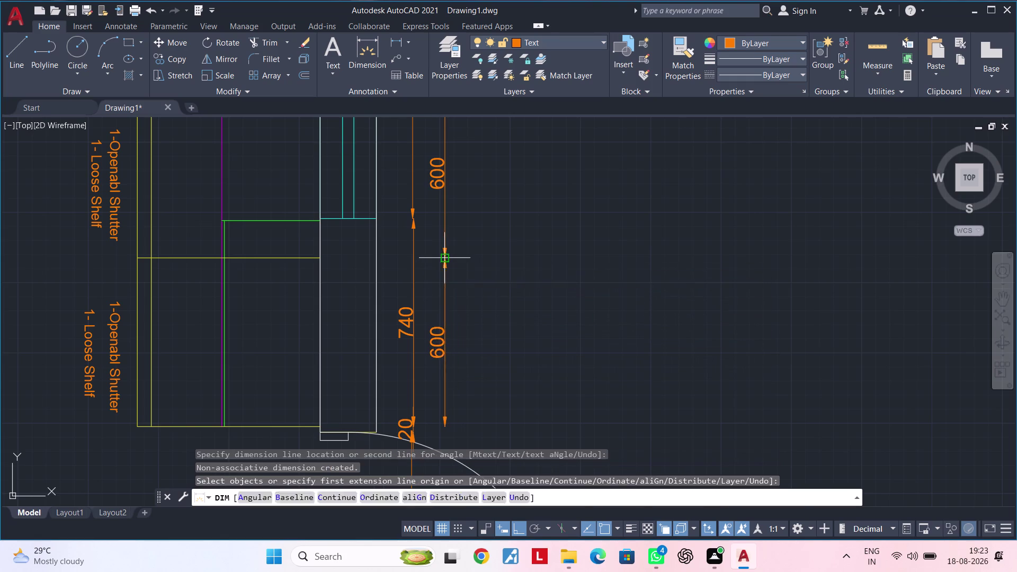
middle_drag(453, 359, 440, 216)
middle_drag(468, 295, 461, 257)
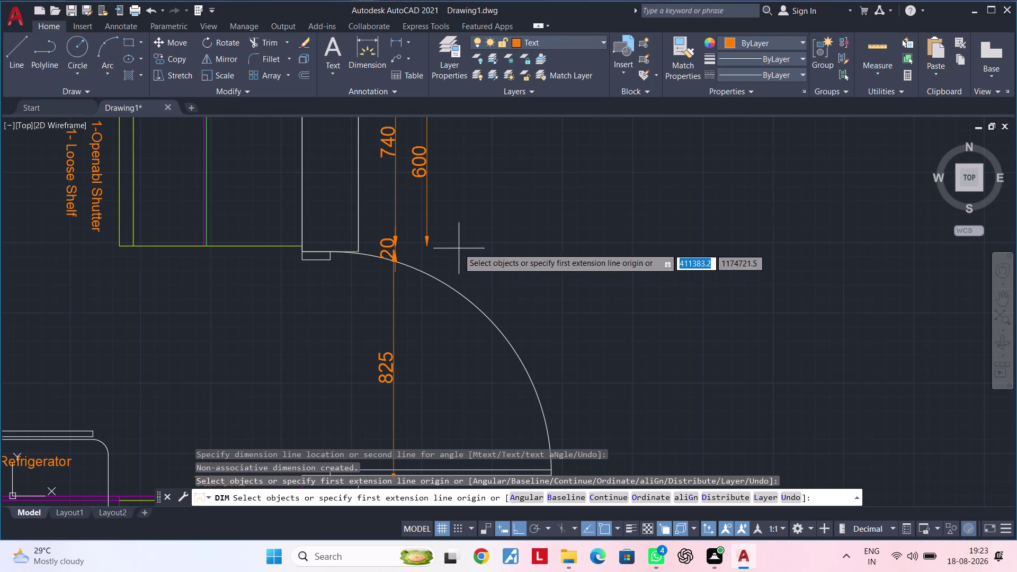
Dimension the top 740 segment of the right-hand wall, starting from the top corner.
middle_drag(457, 246, 420, 296)
scroll(down, 3)
middle_drag(421, 274, 405, 352)
middle_drag(423, 315, 420, 326)
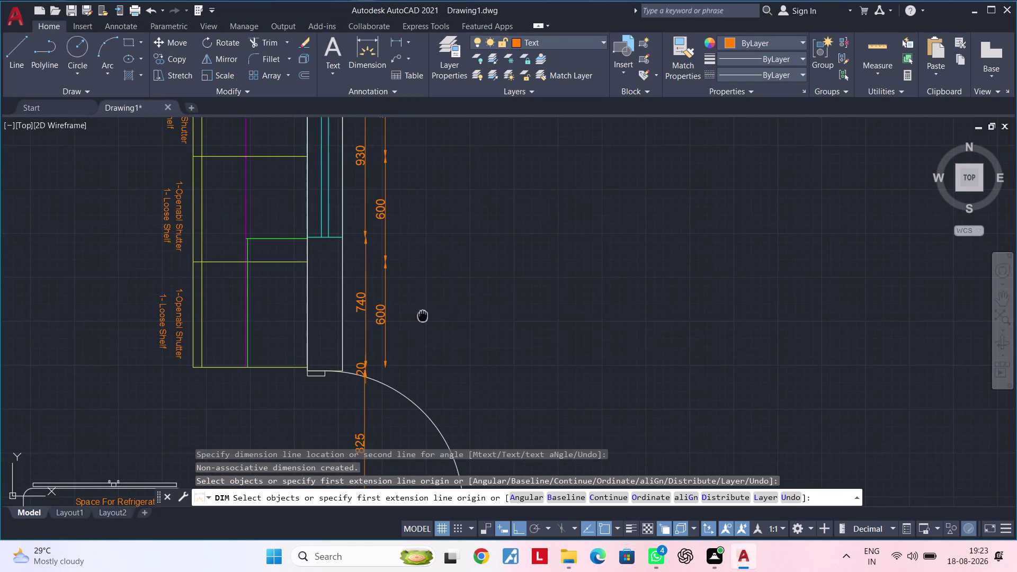
middle_drag(420, 325, 406, 370)
middle_drag(429, 286, 408, 379)
middle_drag(409, 351, 406, 371)
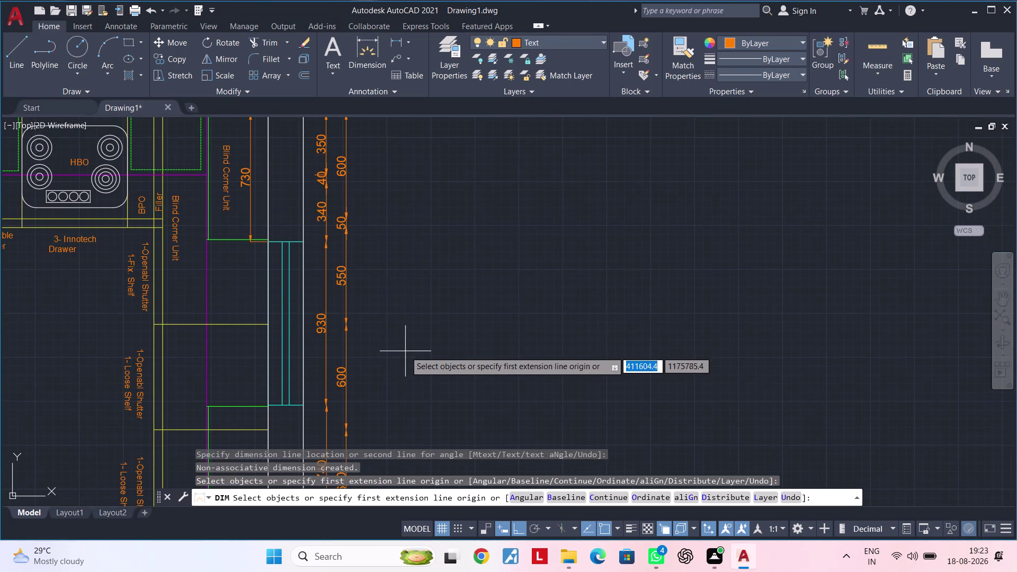
middle_drag(410, 315, 410, 357)
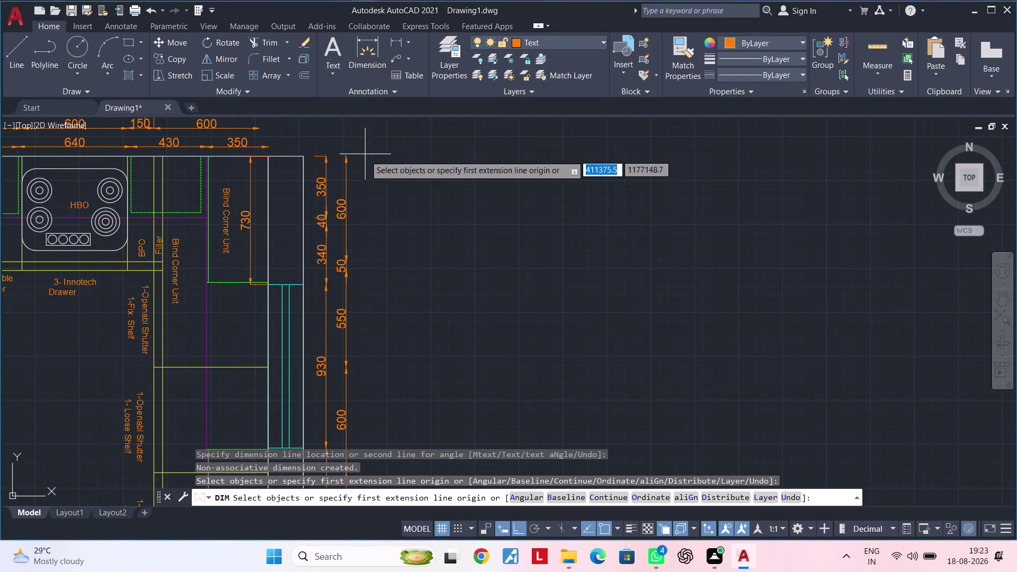
key(space)
key(space)
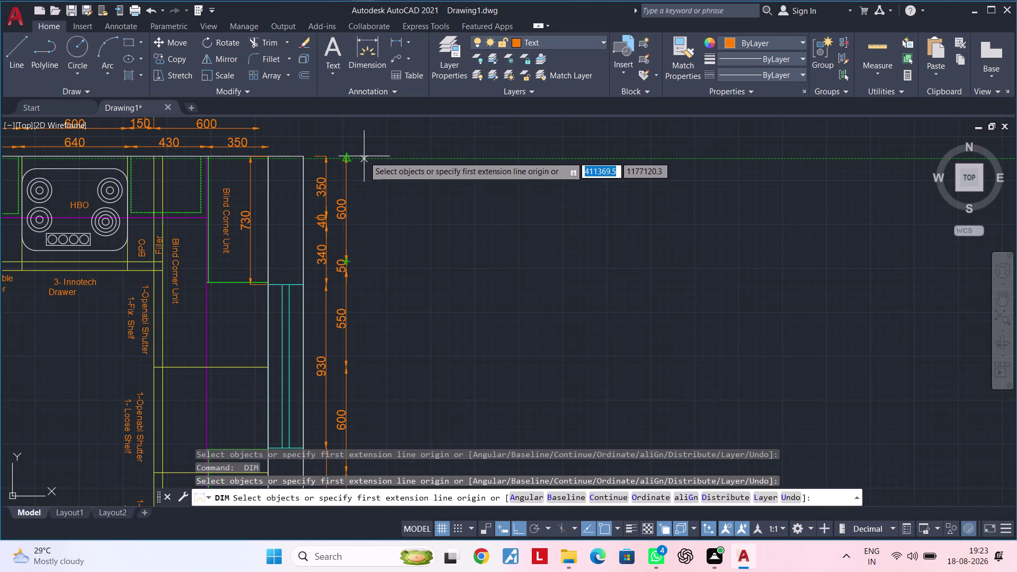
click(366, 157)
middle_drag(358, 268, 366, 207)
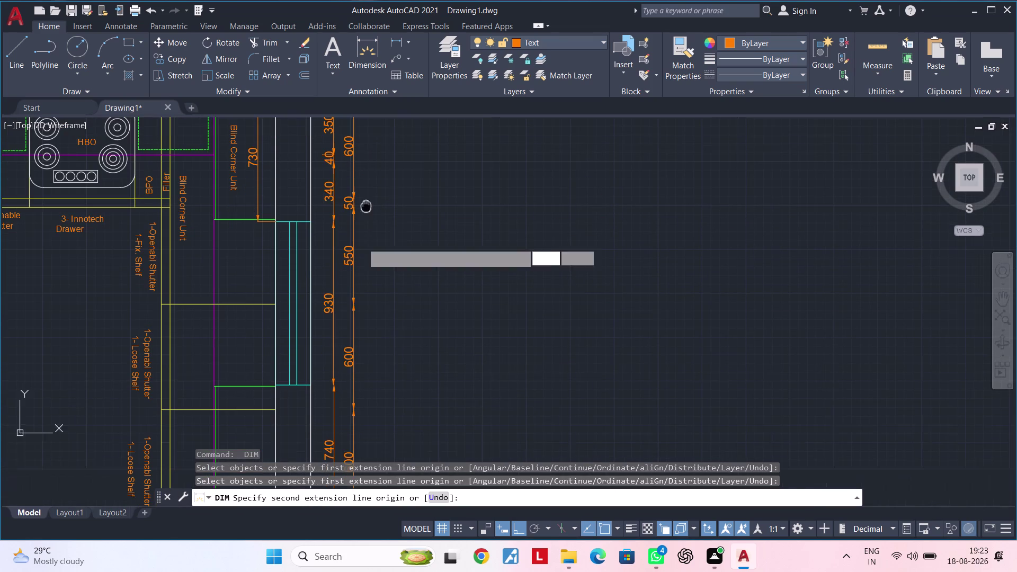
middle_drag(366, 206, 366, 204)
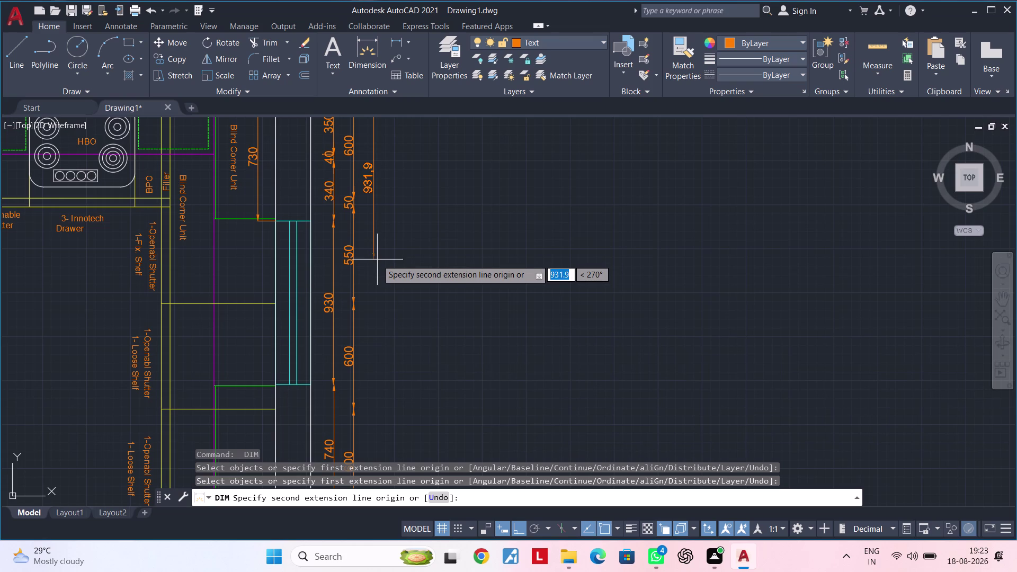
text(740)
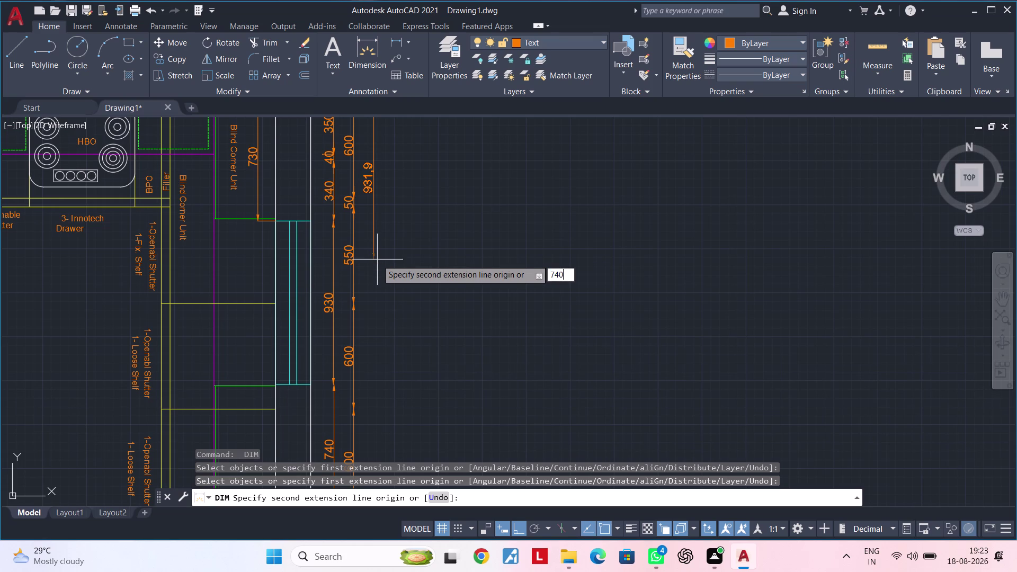
key(Return)
click(376, 241)
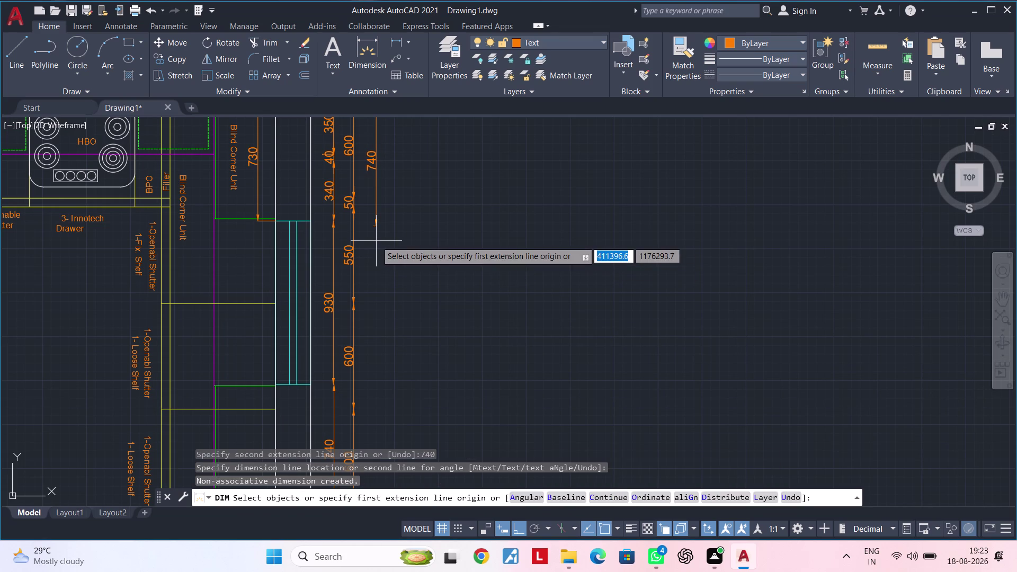
Add a 910 dimension continuing from the end of the 740.
key(space)
key(space)
click(378, 225)
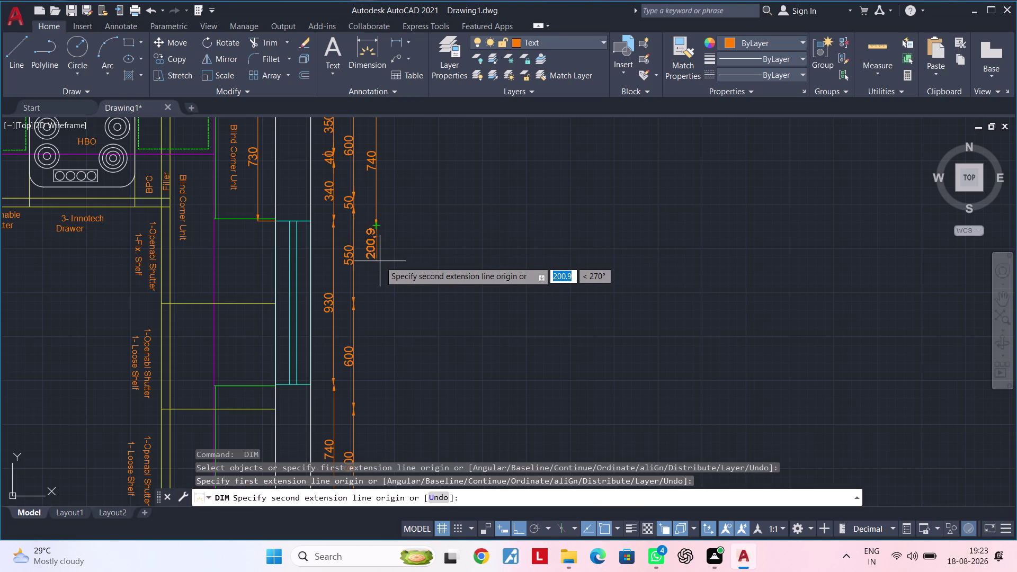
text(910)
key(Return)
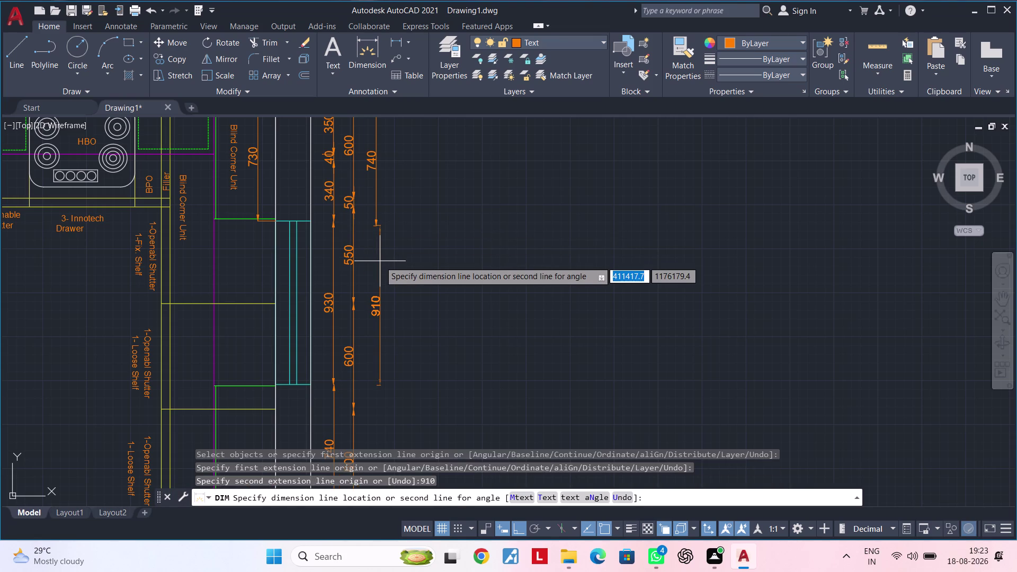
click(376, 226)
Add a 770 dimension in the same column below the 910.
middle_drag(403, 355, 394, 240)
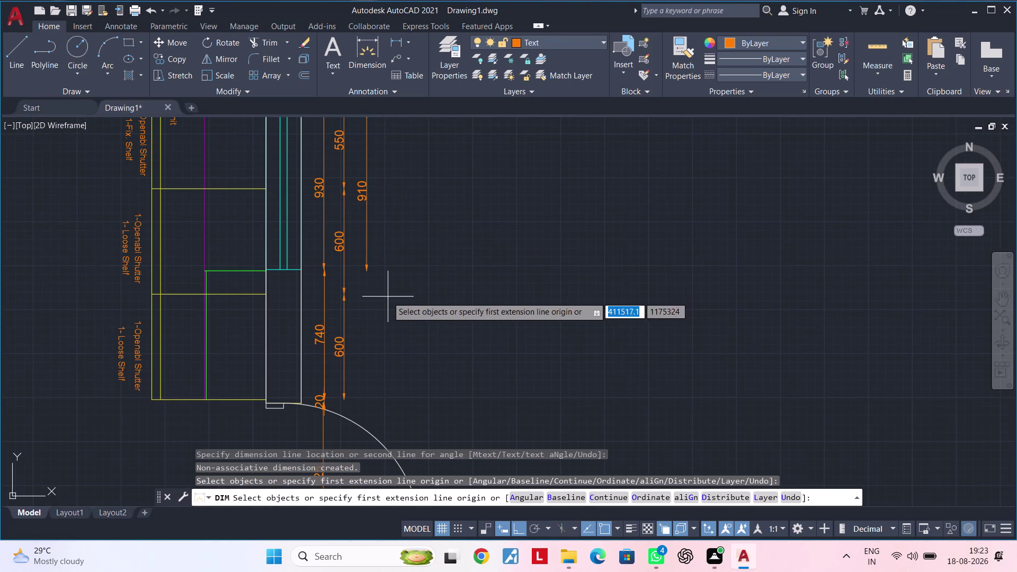
click(365, 271)
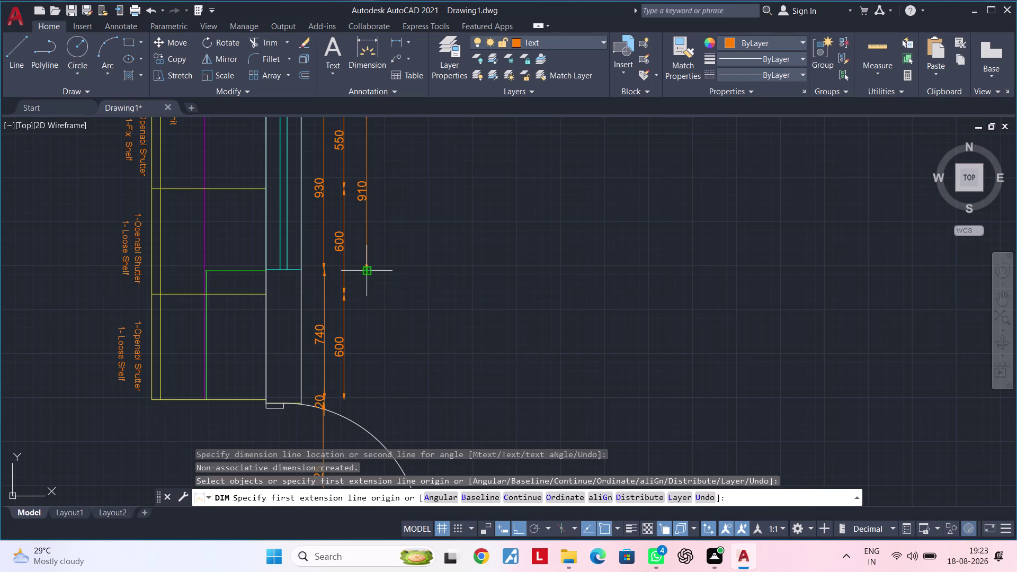
text(7)
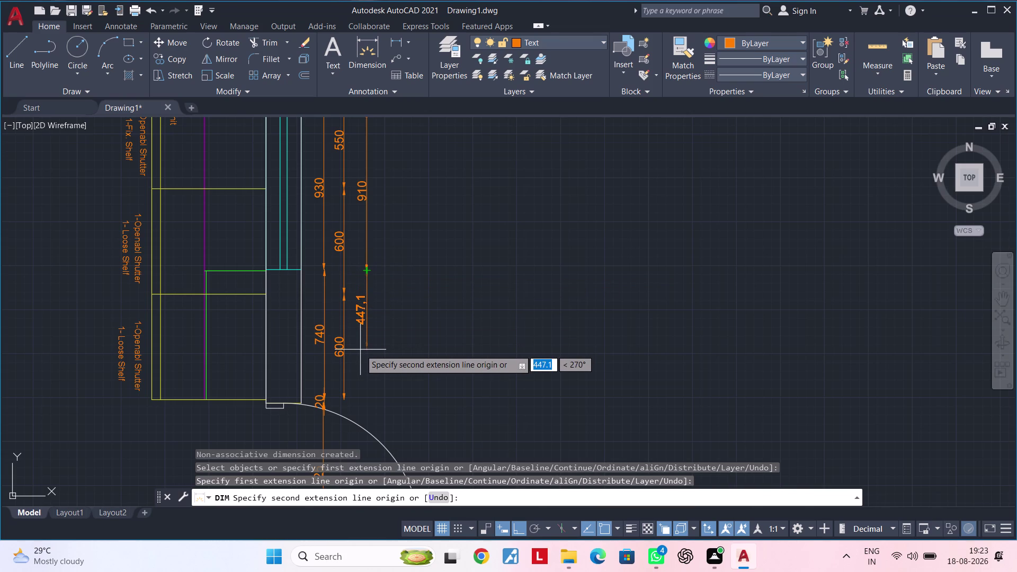
text(70)
key(Return)
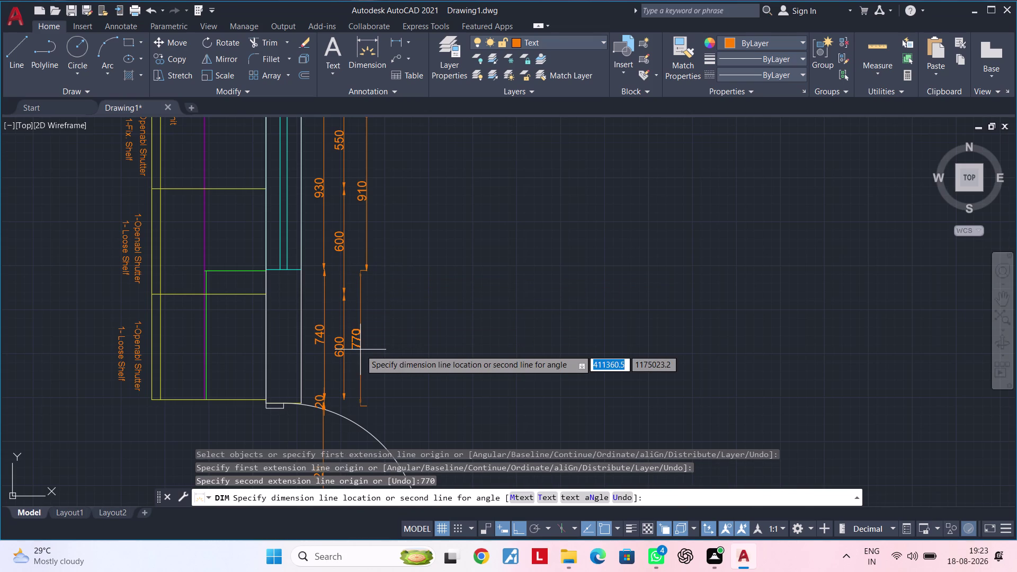
click(368, 269)
middle_drag(432, 286, 362, 298)
scroll(down, 3)
scroll(up, 3)
middle_drag(391, 265, 361, 350)
scroll(down, 3)
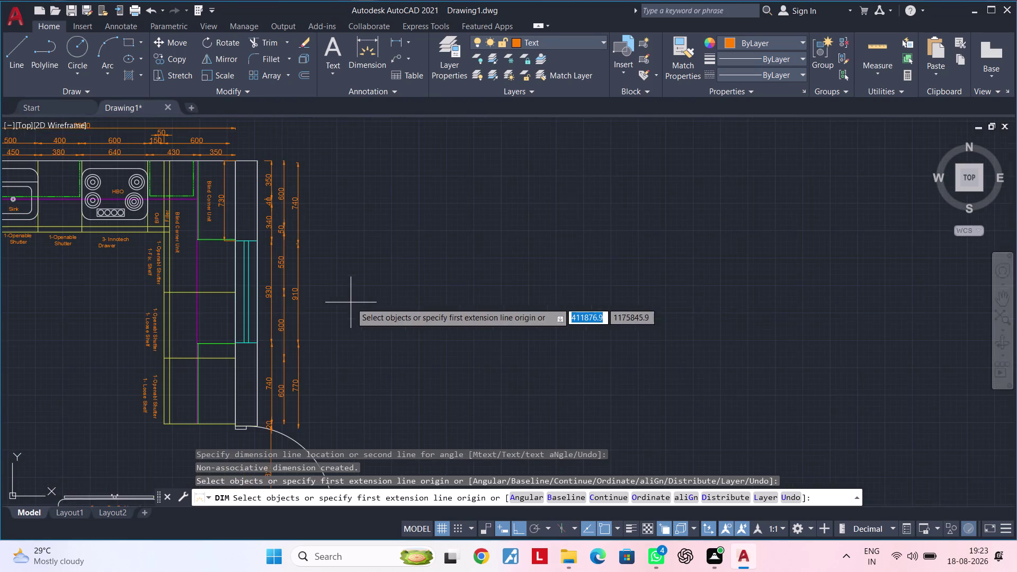
Place a 2420 overall dimension from the top wall point, outside the 740/910/770 chain.
middle_drag(351, 302, 370, 292)
key(space)
key(space)
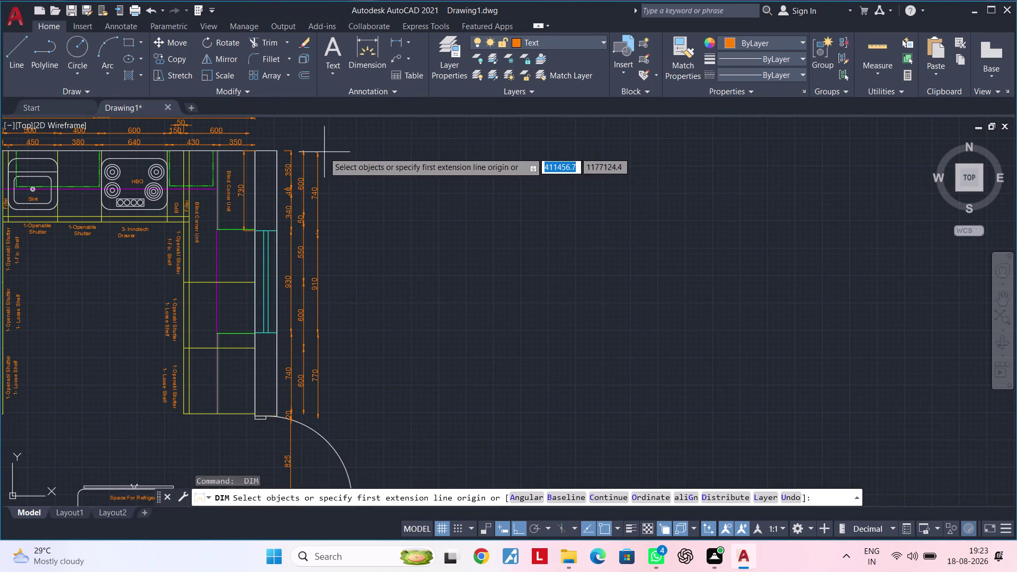
scroll(up, 3)
click(340, 152)
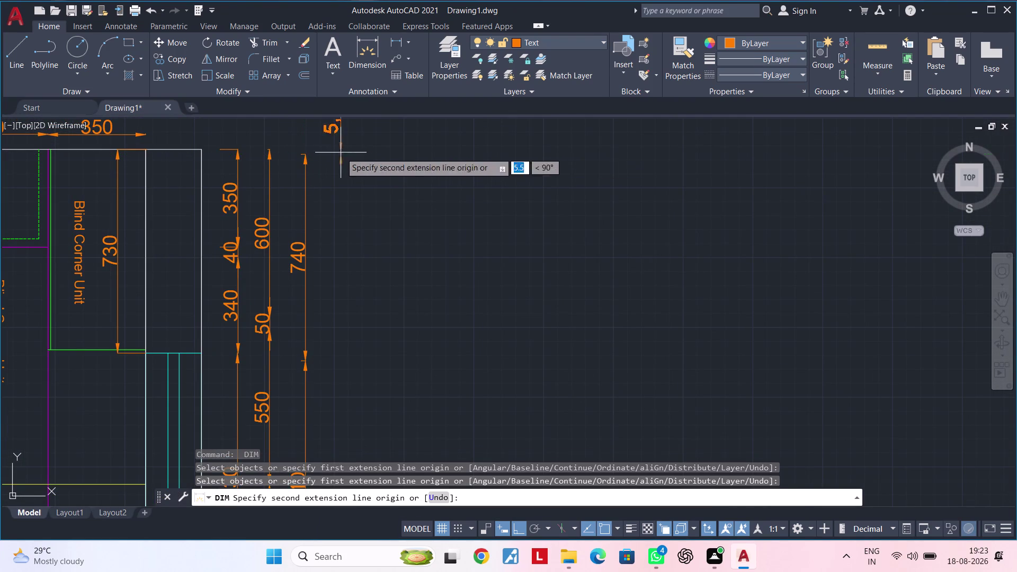
middle_drag(341, 327, 372, 190)
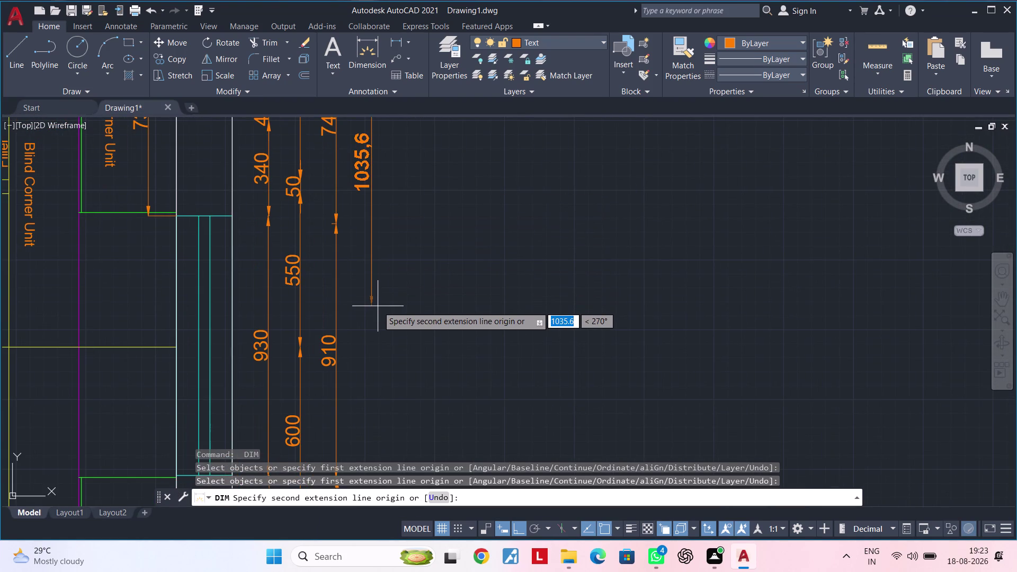
text(2420)
key(Return)
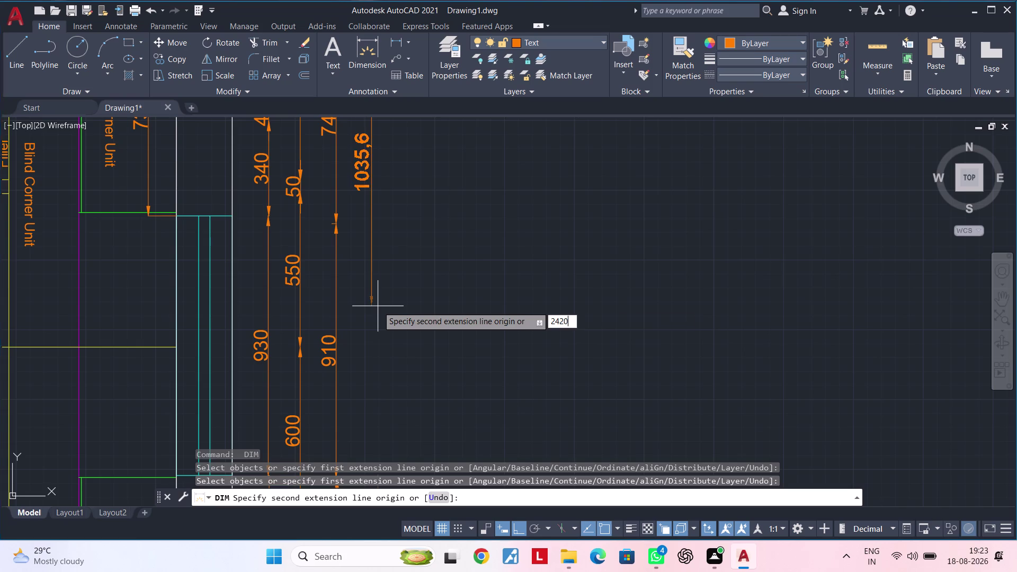
scroll(down, 3)
click(378, 316)
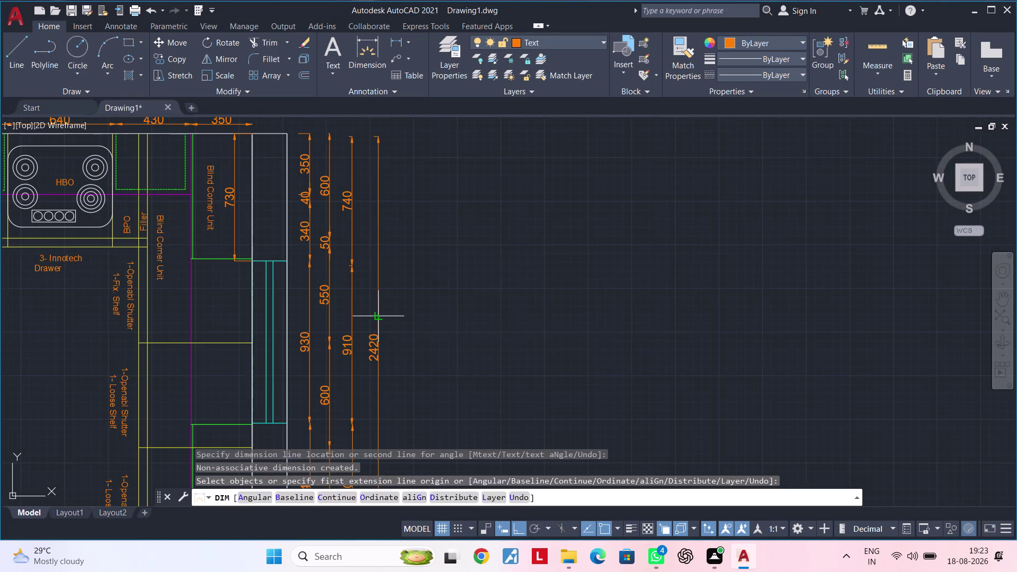
middle_drag(387, 349, 397, 173)
middle_drag(451, 328, 444, 236)
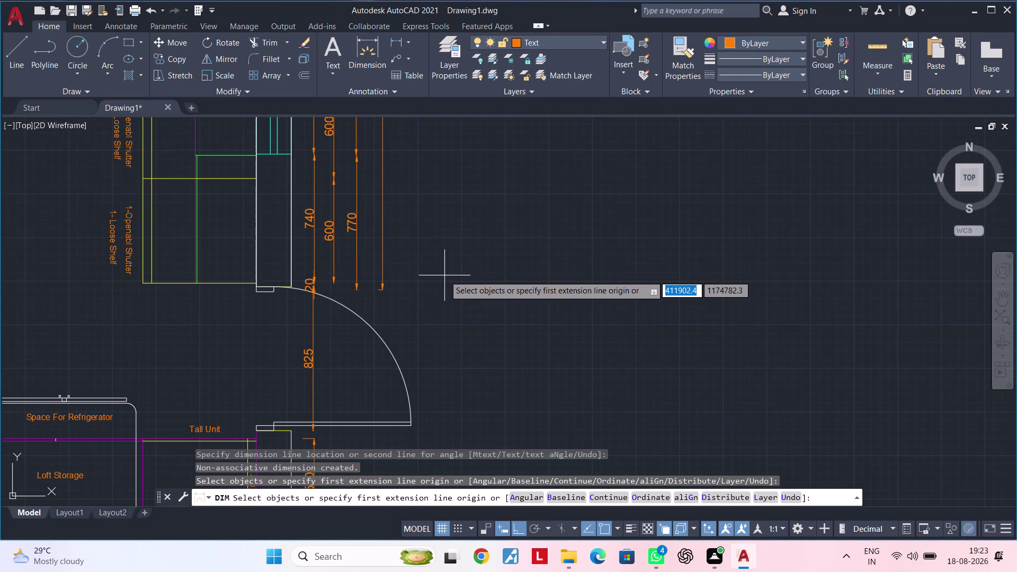
middle_drag(442, 267, 436, 230)
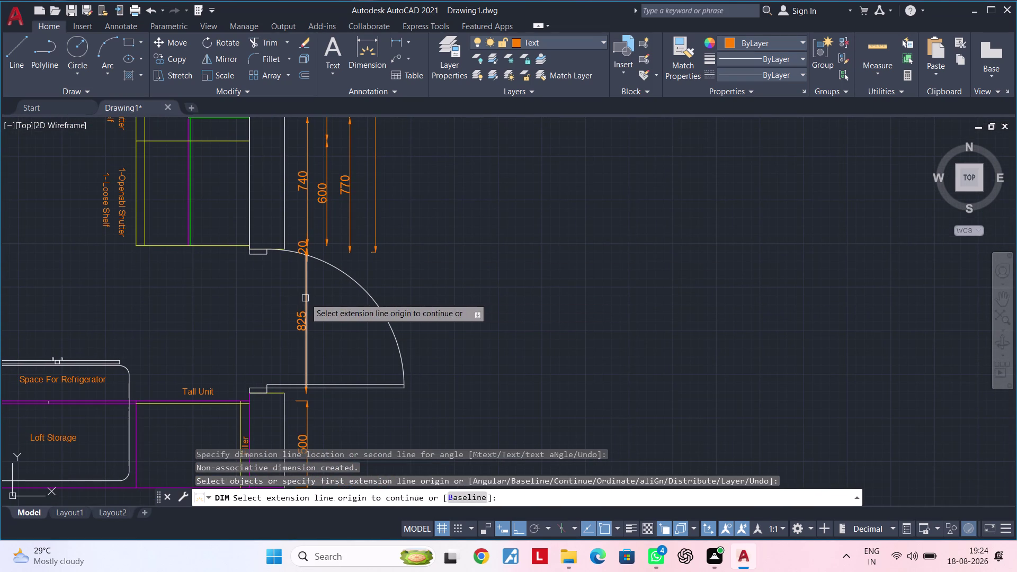
Move the 825 door-swing dimension to line up with the chain arrowheads.
key(Escape)
click(305, 298)
text(m)
key(space)
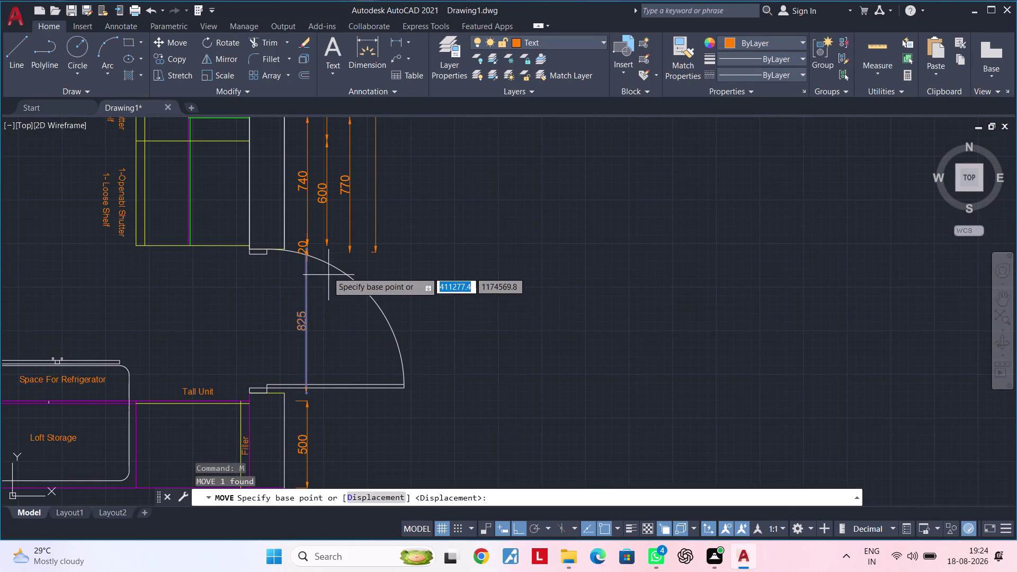
scroll(up, 3)
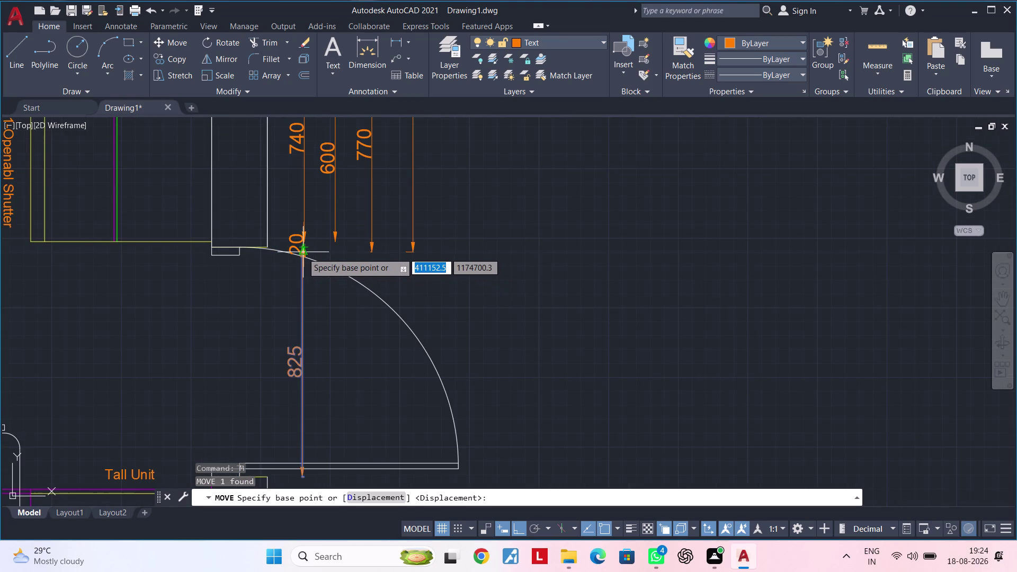
click(306, 253)
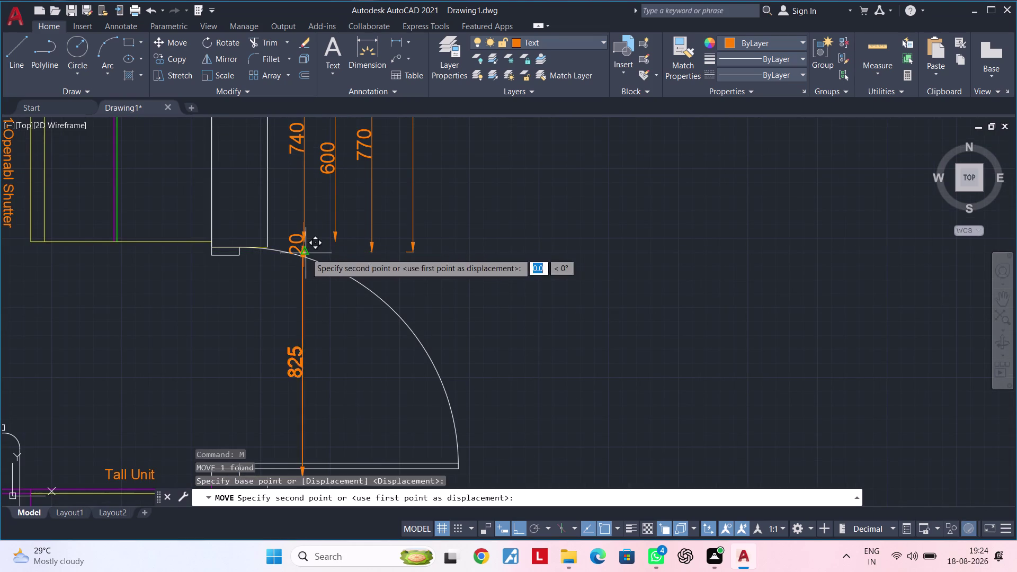
scroll(up, 3)
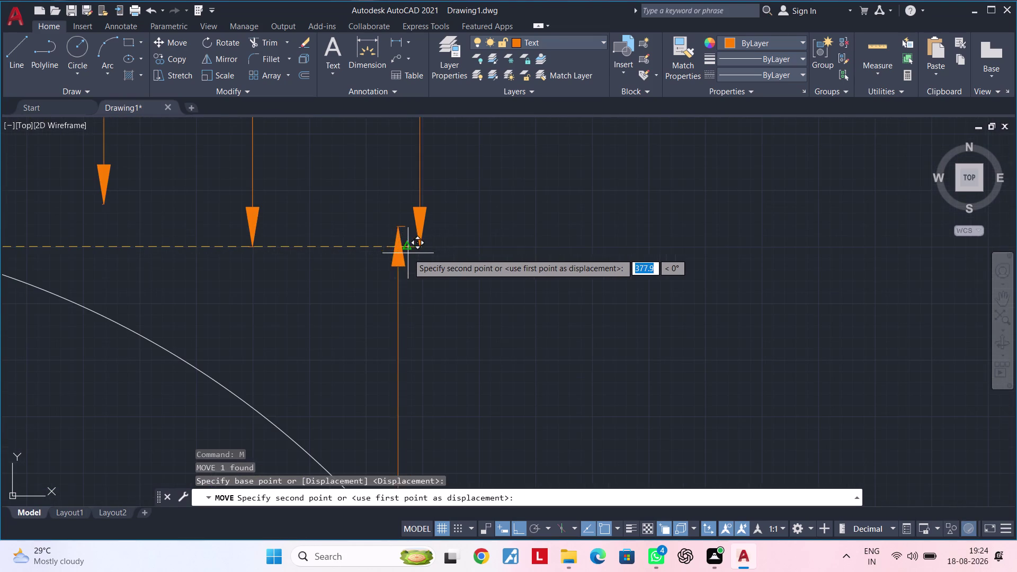
click(424, 246)
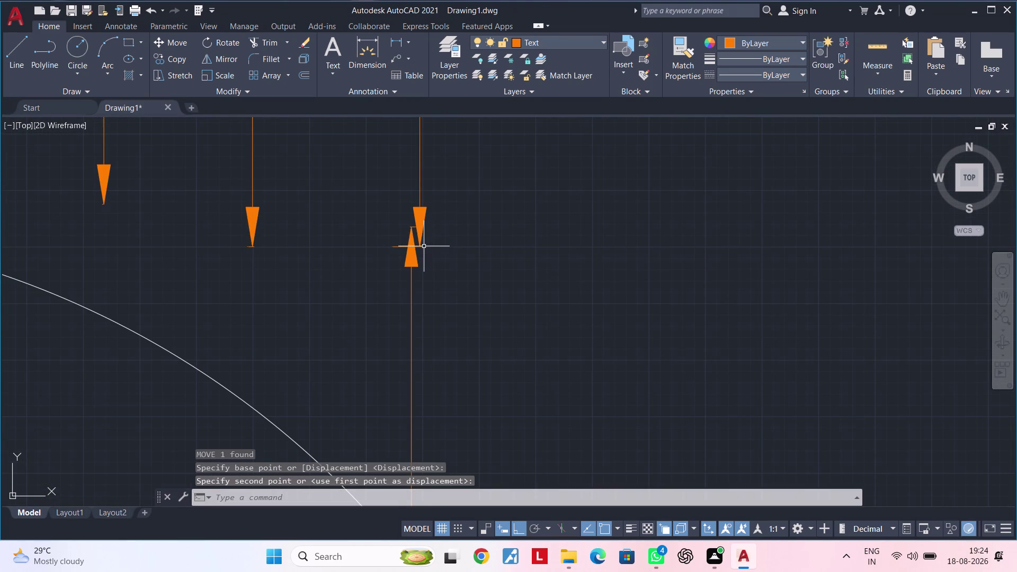
scroll(down, 3)
middle_drag(460, 285, 436, 173)
scroll(down, 3)
scroll(up, 3)
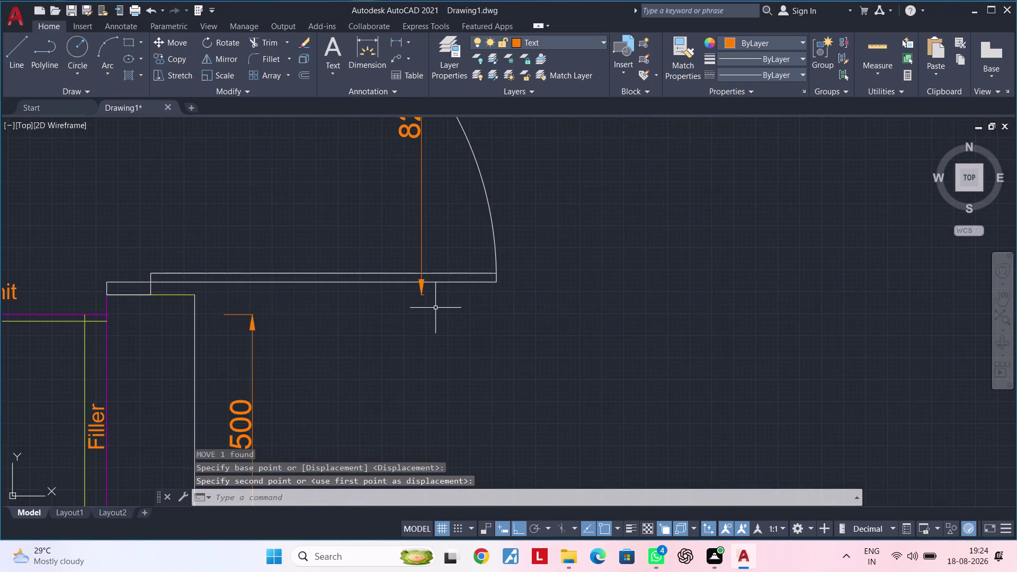
scroll(up, 3)
middle_drag(436, 307, 443, 305)
key(space)
scroll(down, 3)
middle_drag(408, 332, 405, 302)
key(Escape)
key(Escape)
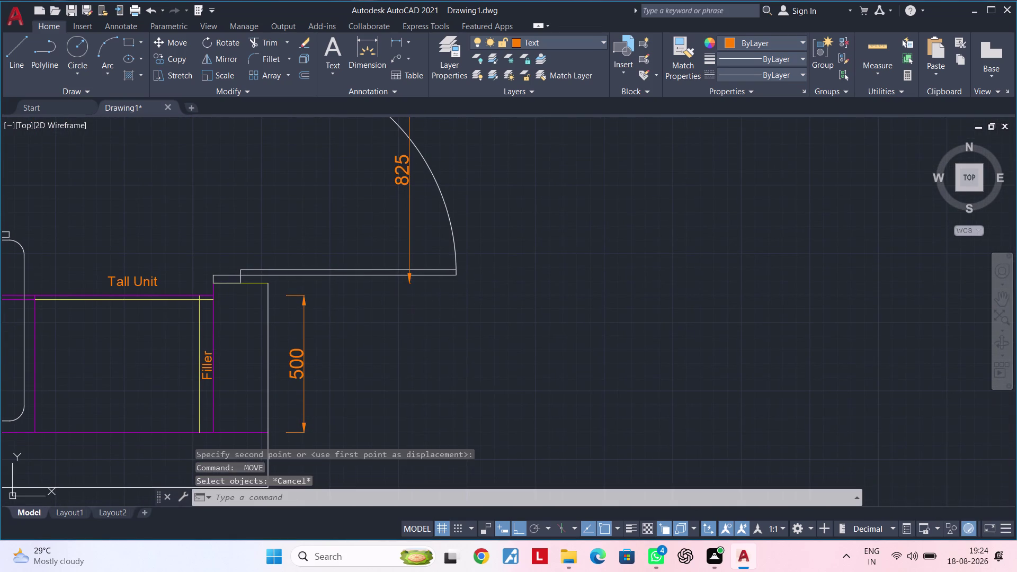
Add a 545 dimension from the 825 end, in line below the door.
key(Escape)
click(373, 43)
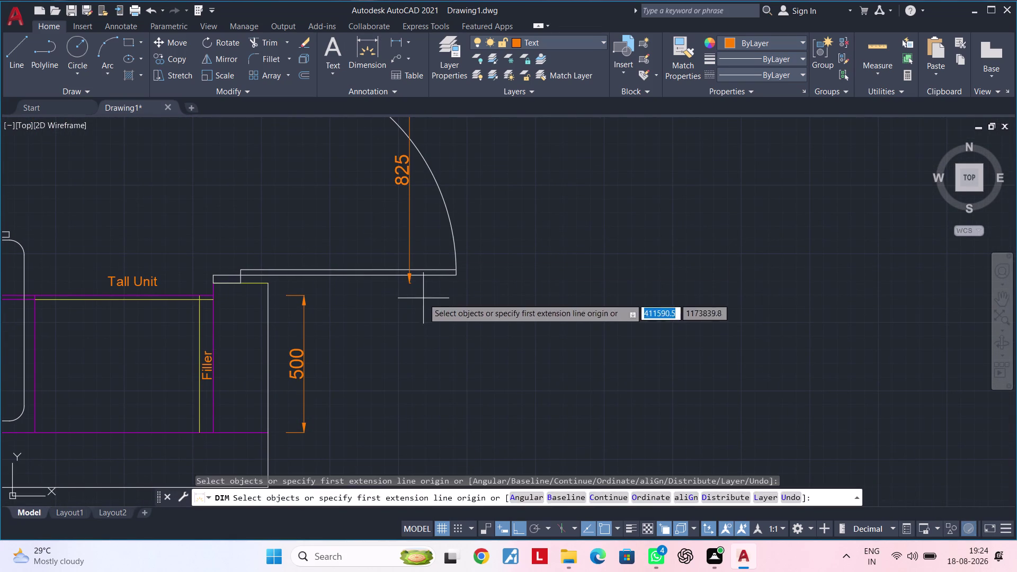
click(409, 283)
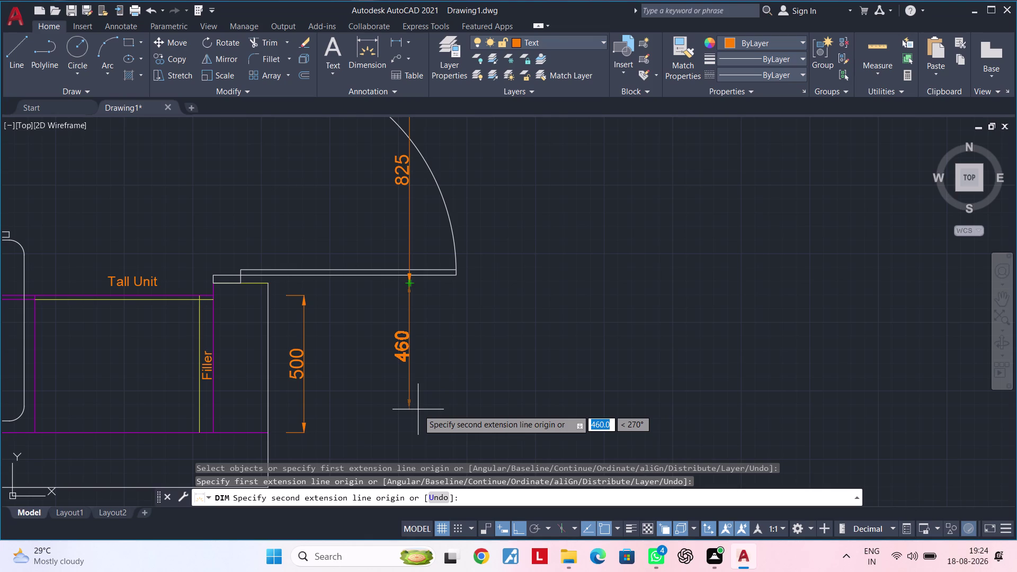
text(545)
key(Return)
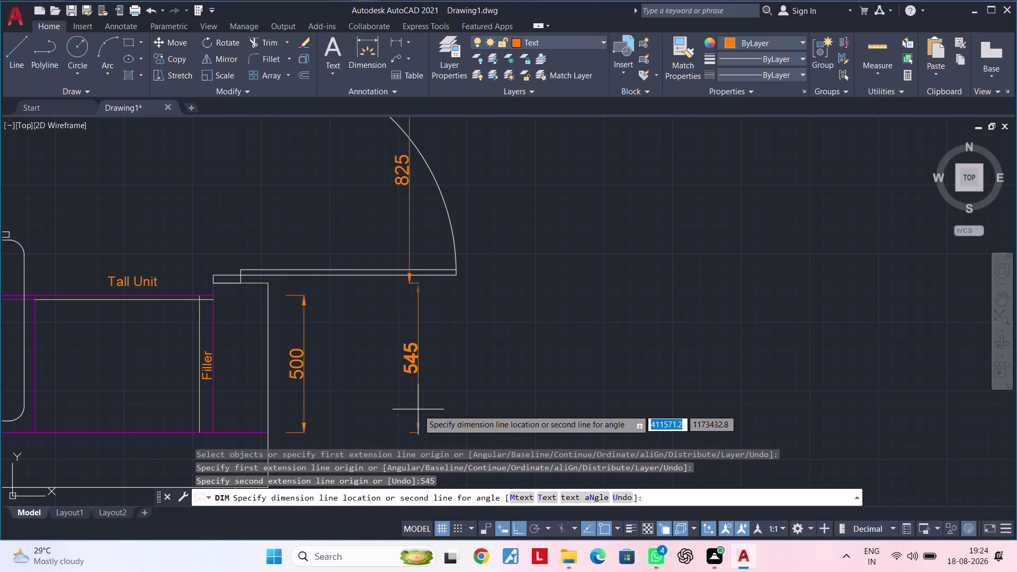
click(410, 282)
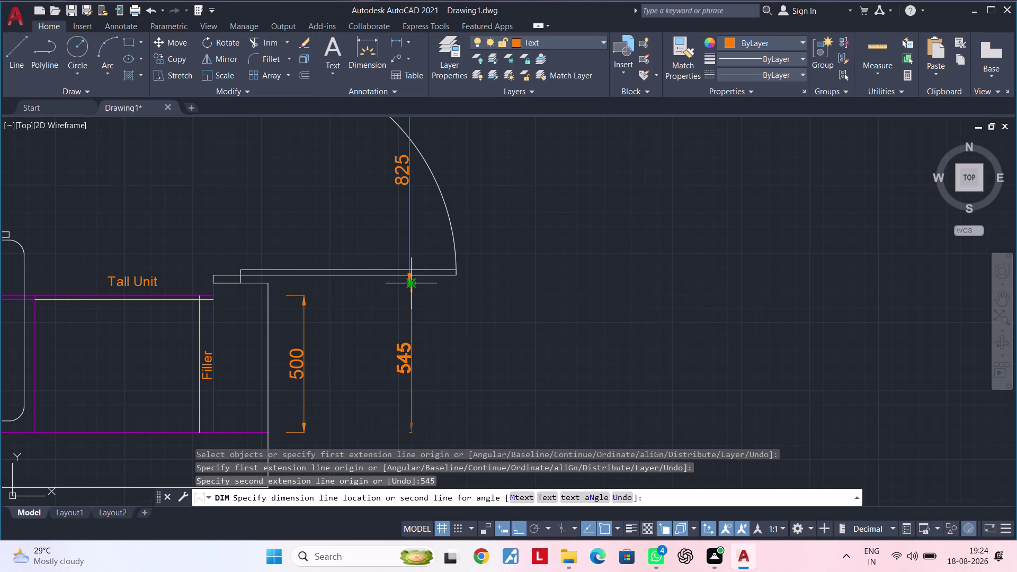
scroll(down, 3)
middle_drag(459, 325, 514, 320)
key(Escape)
key(Escape)
middle_drag(509, 299, 501, 396)
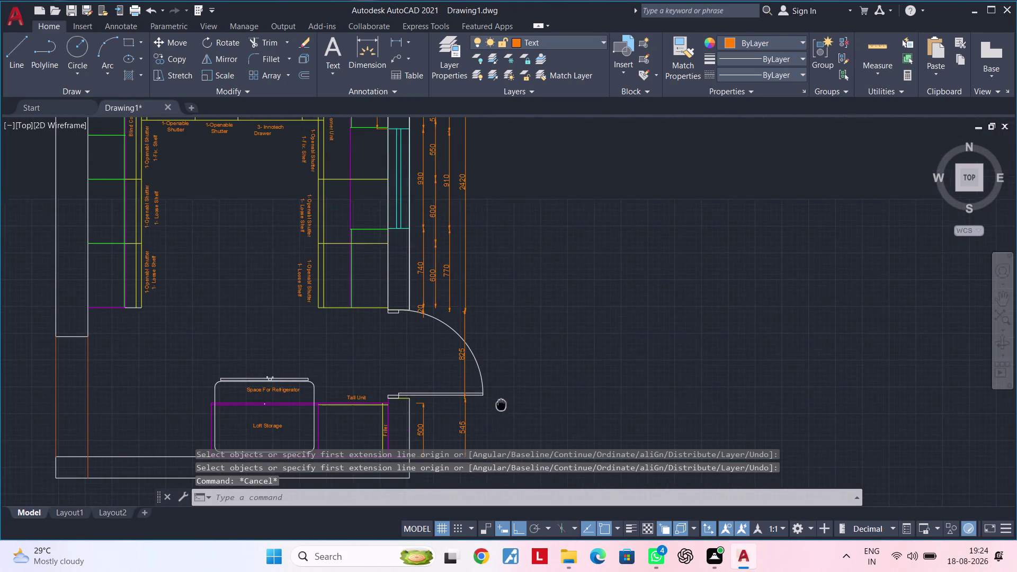
middle_drag(501, 397, 501, 404)
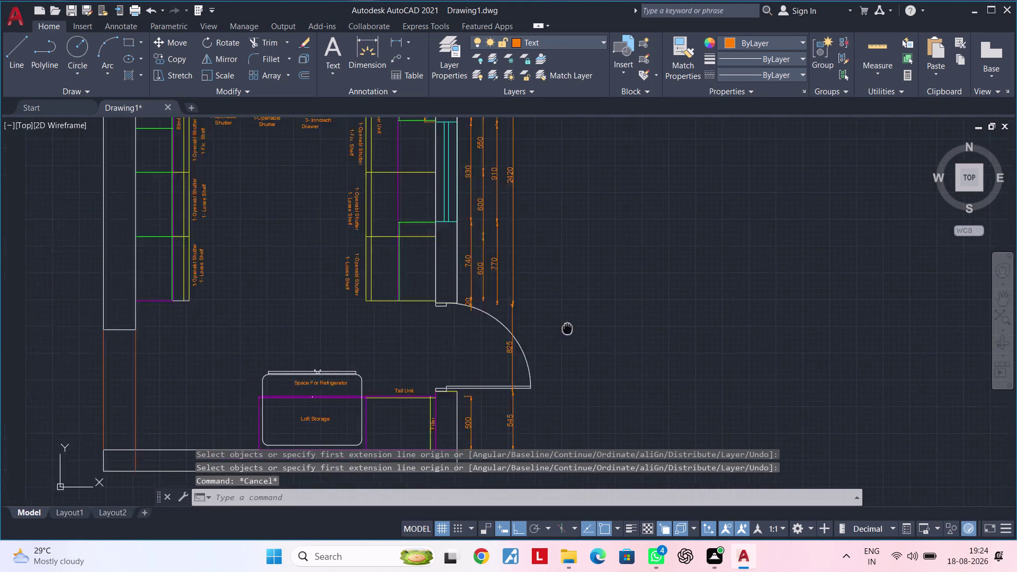